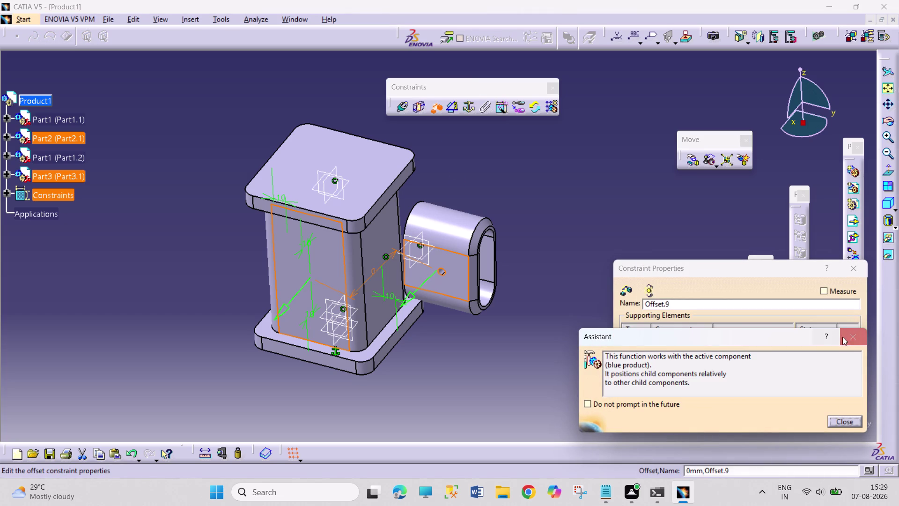
Offset the Part3 face 20 mm from the Part2 face, then update all.
click(850, 334)
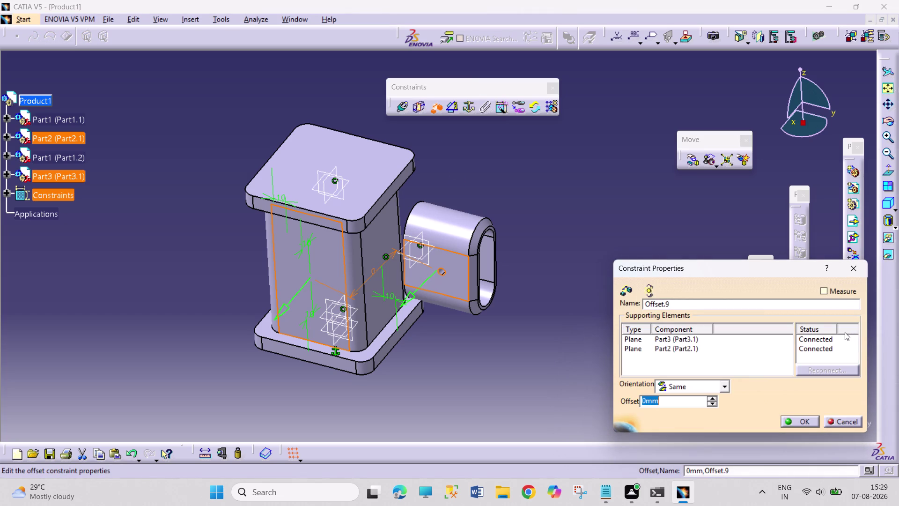
text(20)
key(Return)
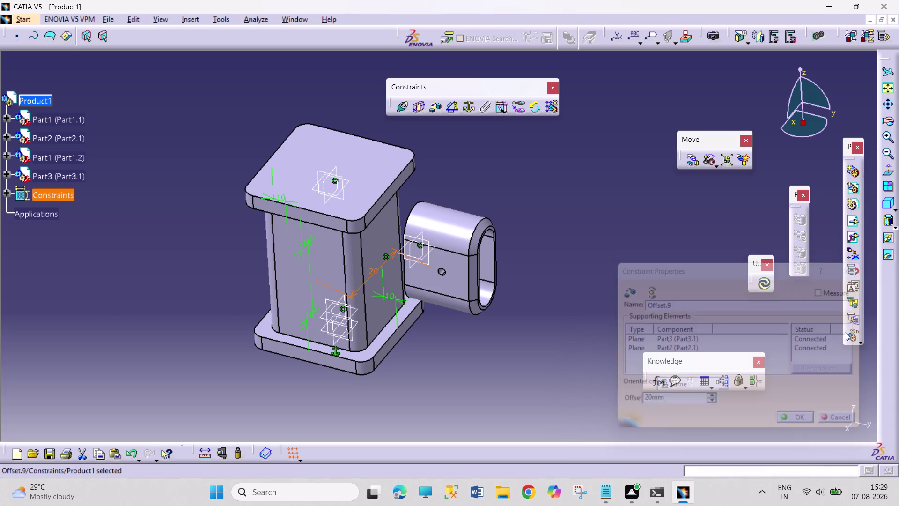
click(764, 287)
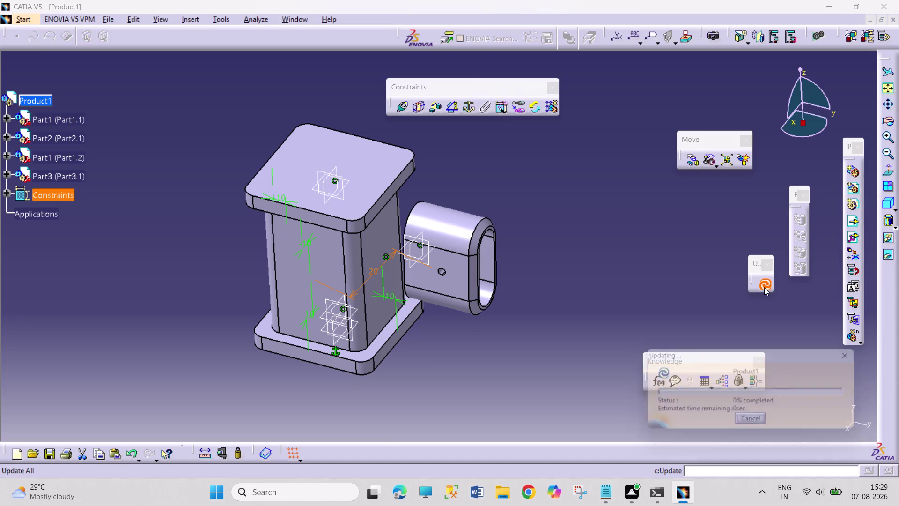
middle_drag(561, 396, 509, 396)
right_drag(551, 395, 509, 396)
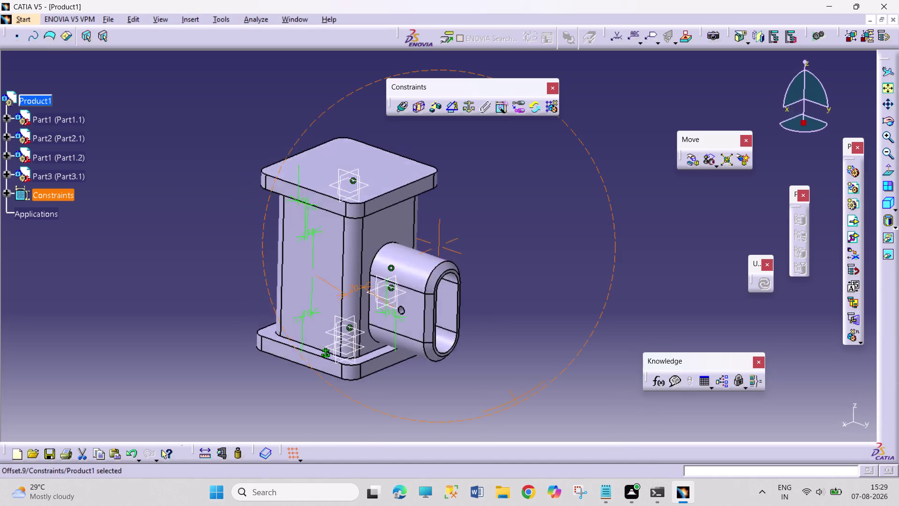
middle_drag(509, 397, 365, 282)
right_drag(509, 397, 324, 285)
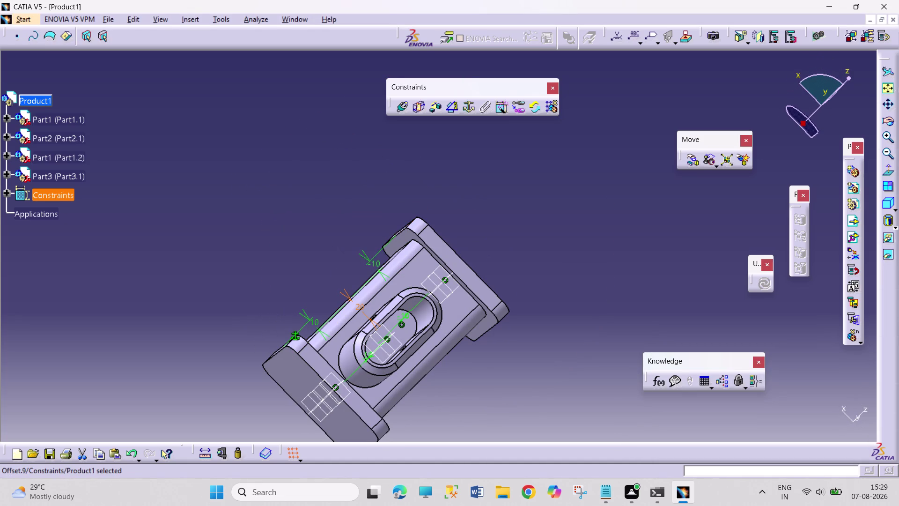
middle_drag(318, 275, 236, 297)
right_drag(315, 275, 235, 298)
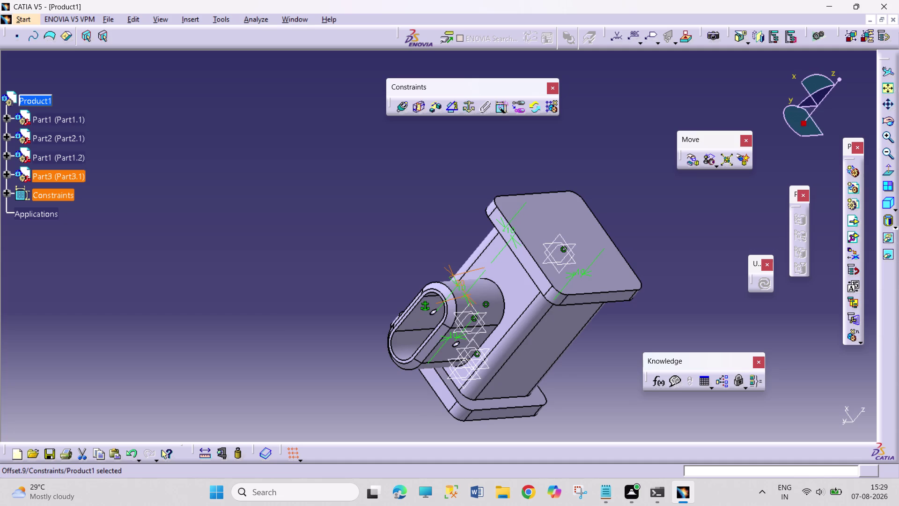
middle_drag(342, 364, 460, 373)
right_drag(346, 366, 460, 374)
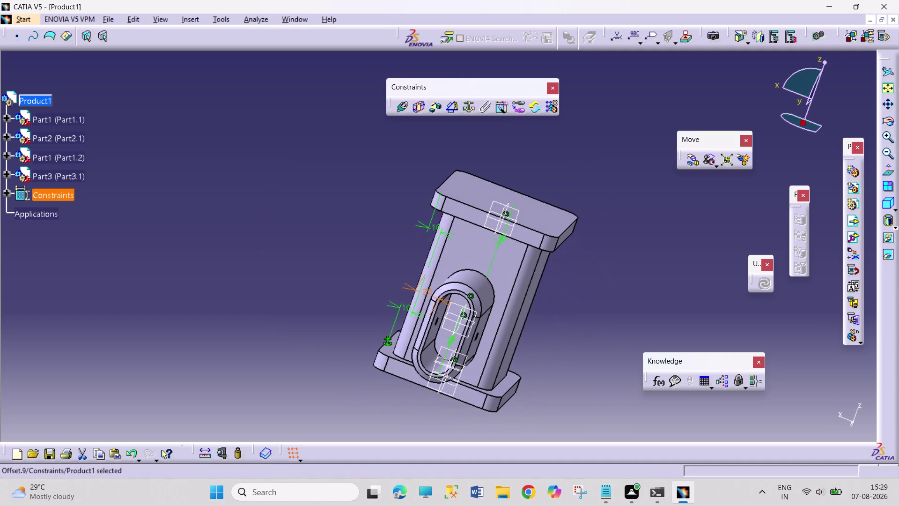
click(449, 320)
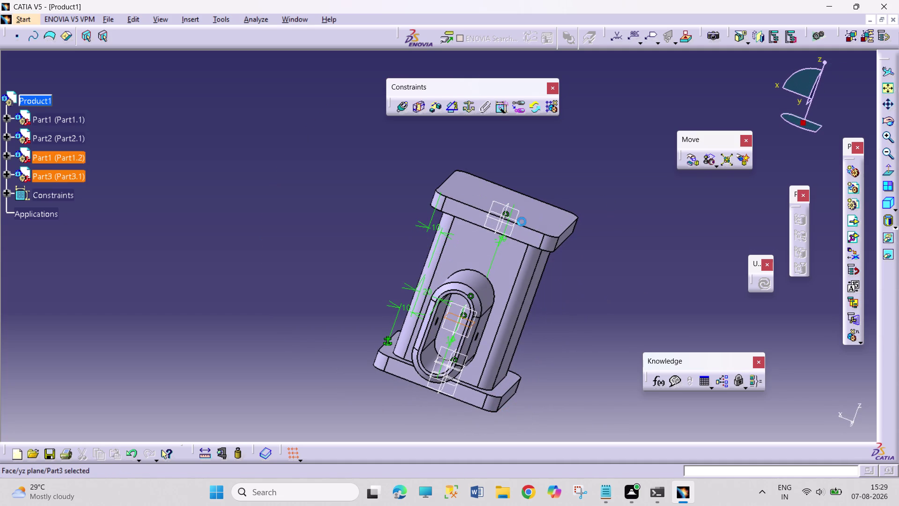
middle_drag(604, 313, 571, 298)
right_drag(599, 312, 571, 297)
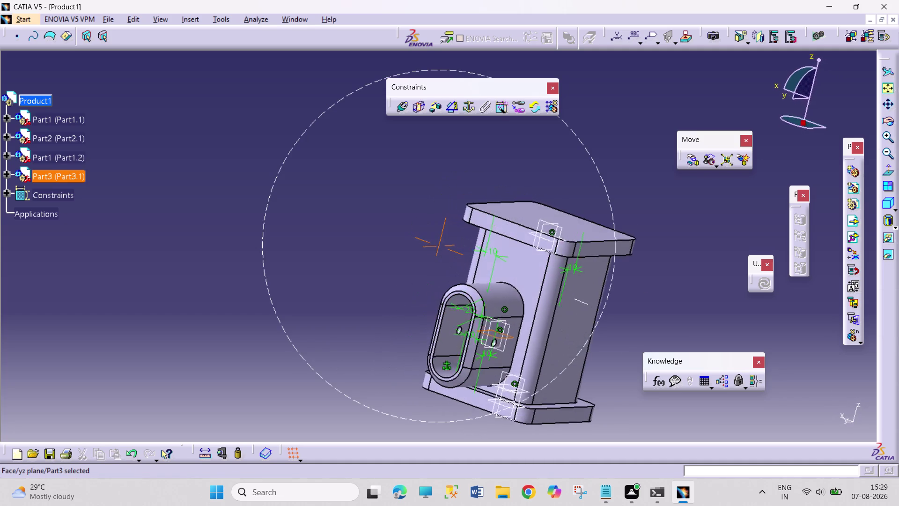
middle_drag(571, 298, 585, 306)
right_drag(571, 298, 584, 306)
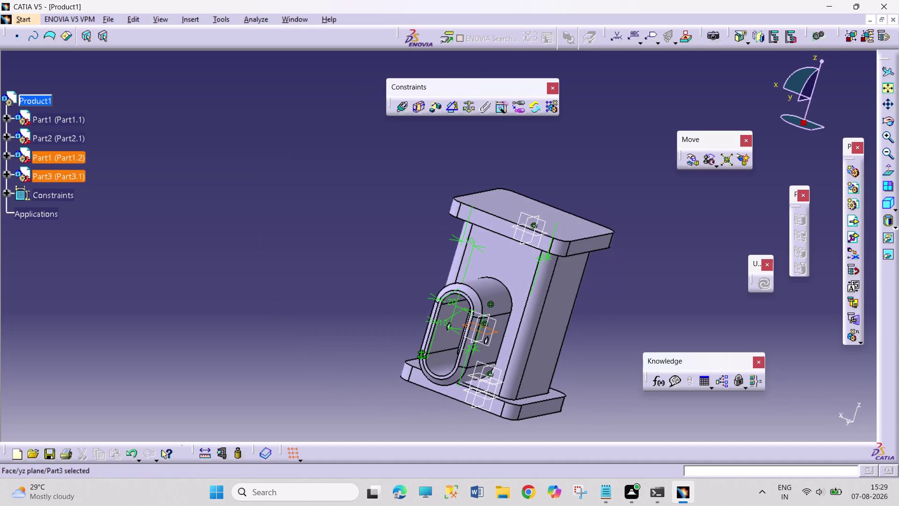
Constrain the Part1.2 and Part3 faces at a 180° angle.
click(537, 236)
click(494, 331)
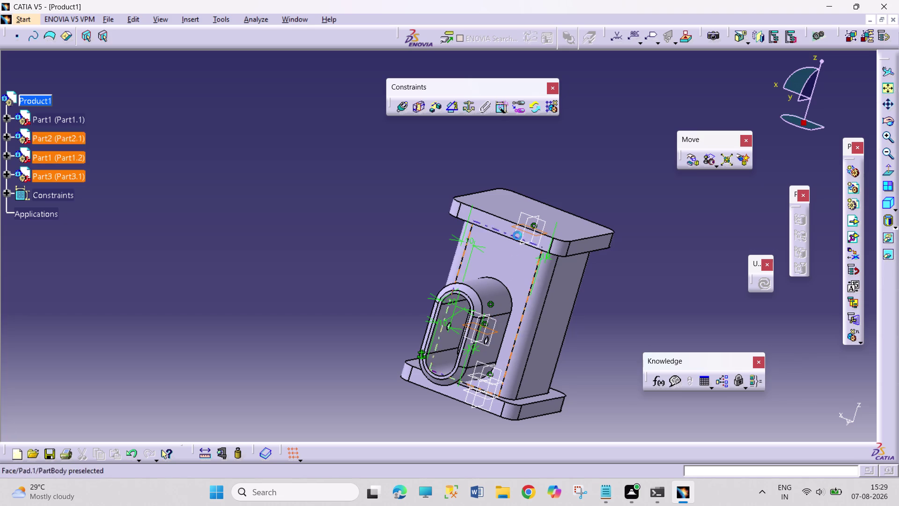
click(455, 109)
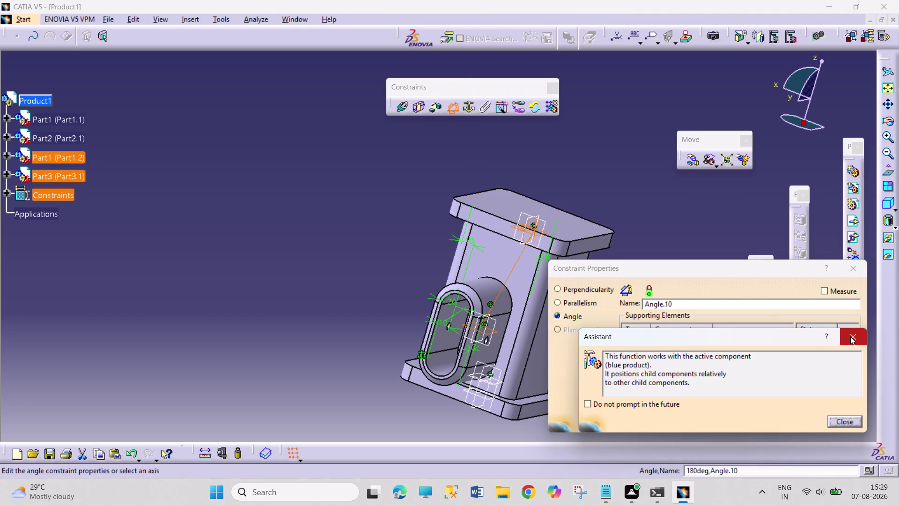
click(850, 336)
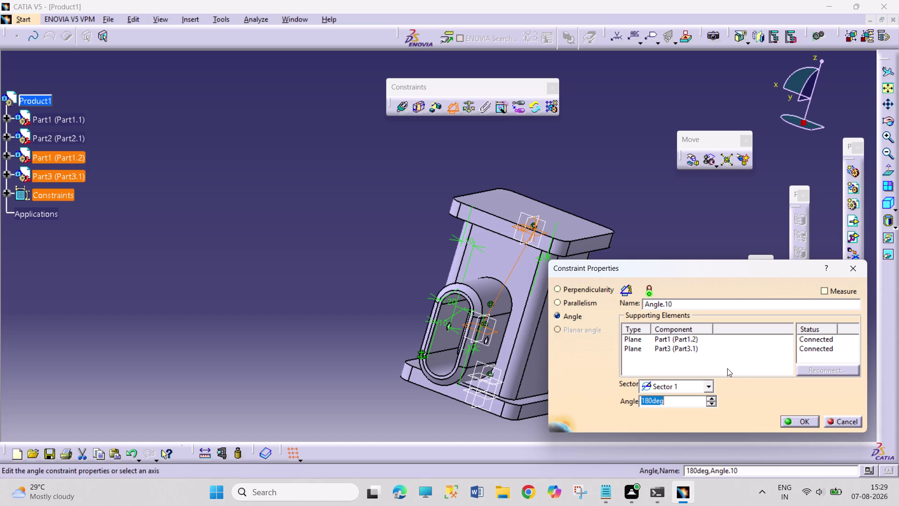
click(849, 417)
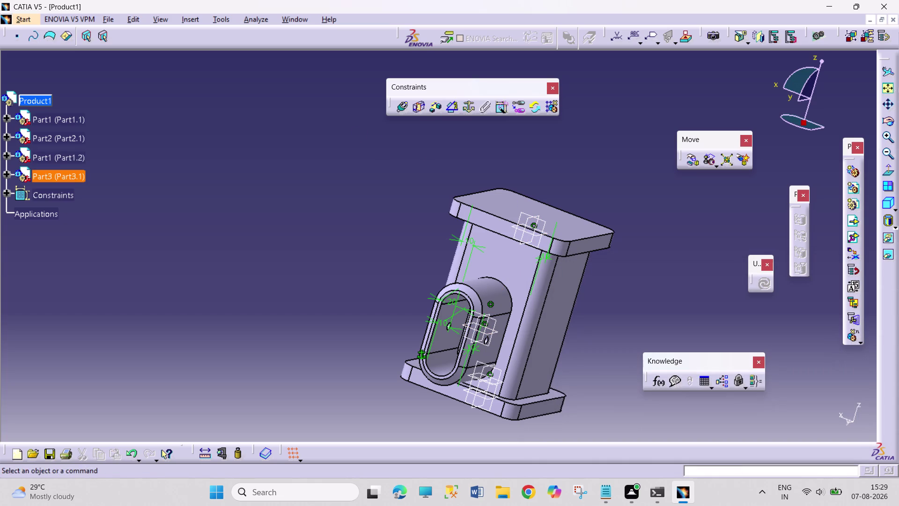
click(494, 333)
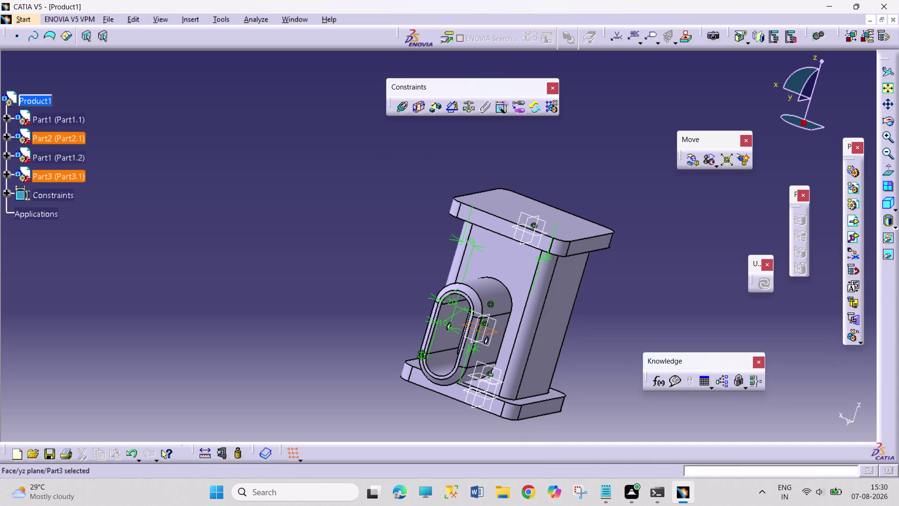
middle_drag(379, 279, 388, 268)
right_drag(379, 279, 417, 240)
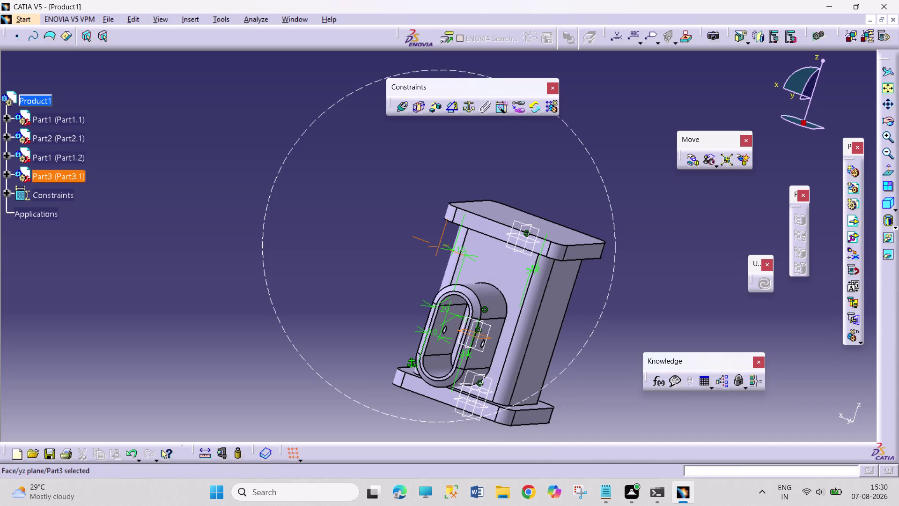
middle_drag(409, 252, 431, 195)
right_drag(411, 253, 398, 244)
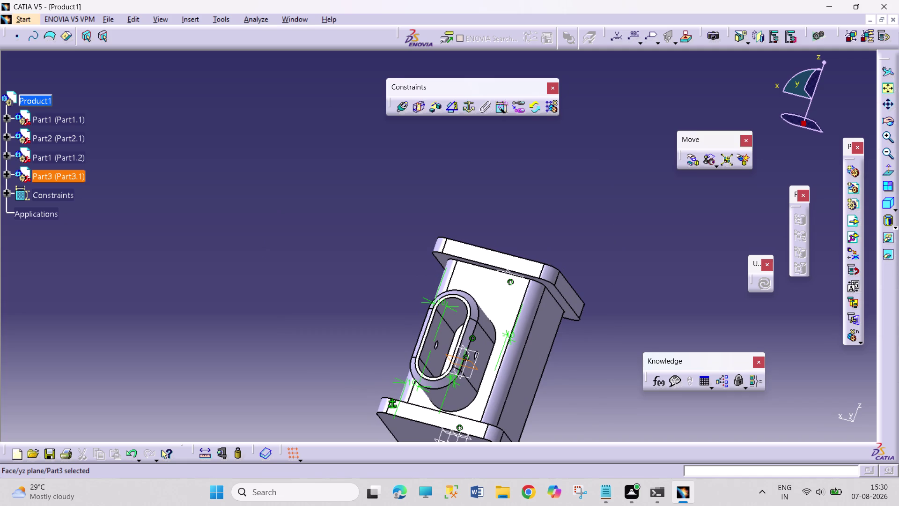
middle_click(389, 229)
middle_drag(389, 231, 431, 314)
right_drag(389, 236, 431, 314)
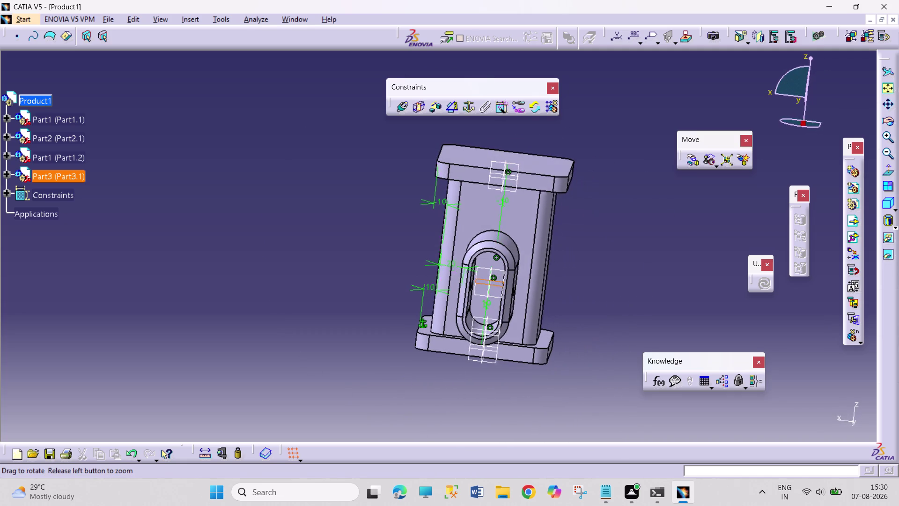
middle_drag(430, 314, 431, 314)
right_drag(431, 315, 433, 315)
double_click(604, 298)
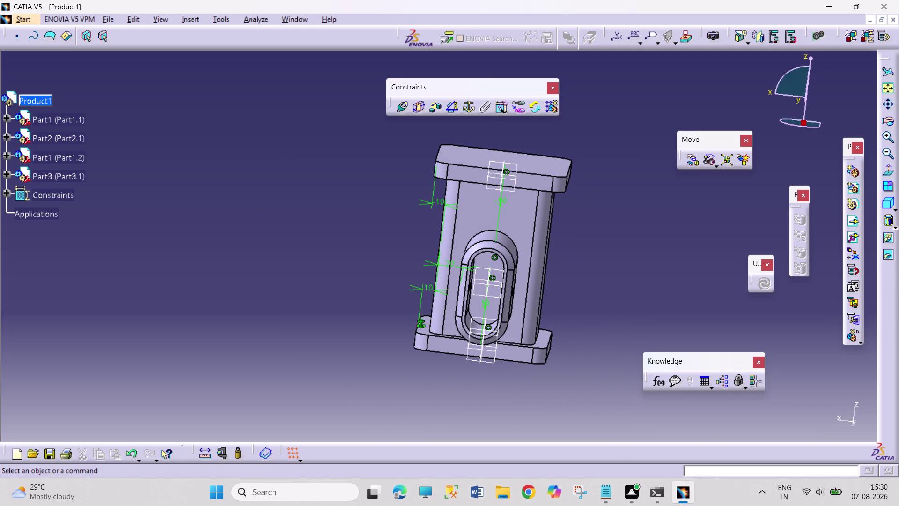
middle_drag(349, 267, 401, 221)
right_drag(349, 266, 402, 222)
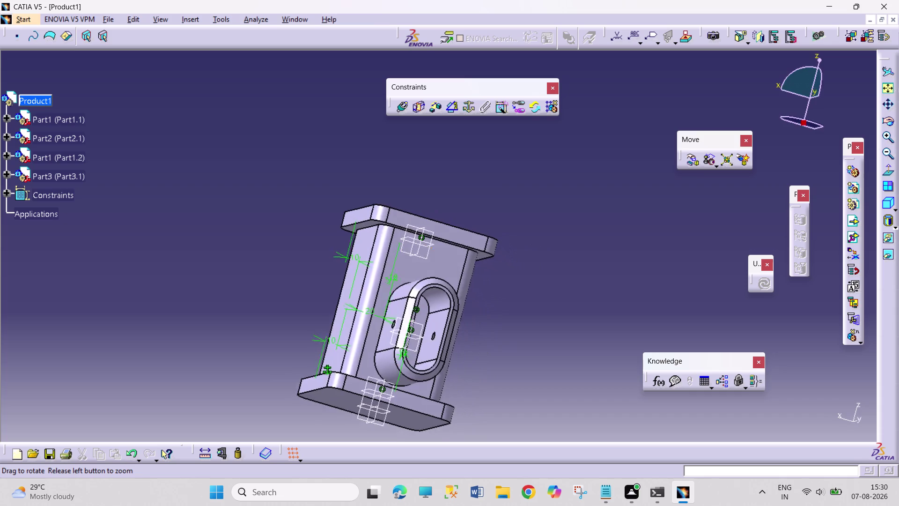
middle_drag(402, 222, 371, 278)
right_drag(401, 221, 371, 278)
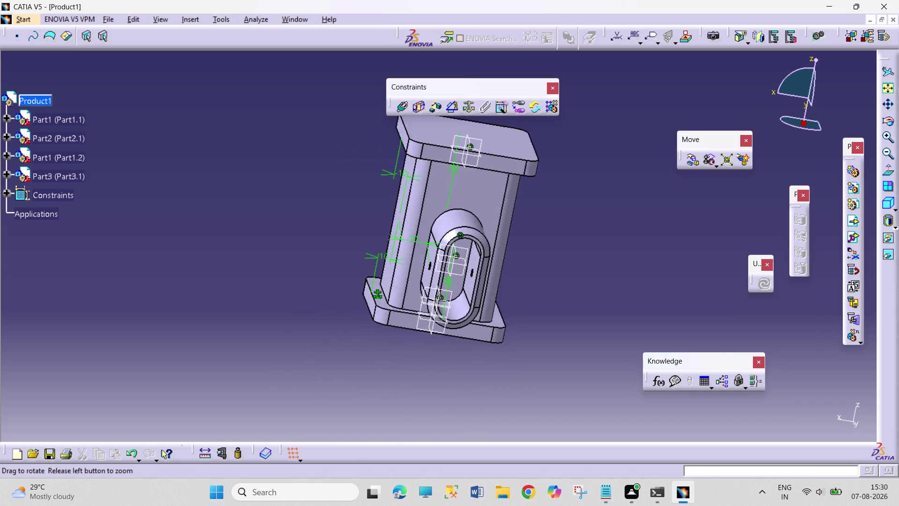
middle_drag(371, 279, 428, 244)
right_drag(371, 278, 428, 244)
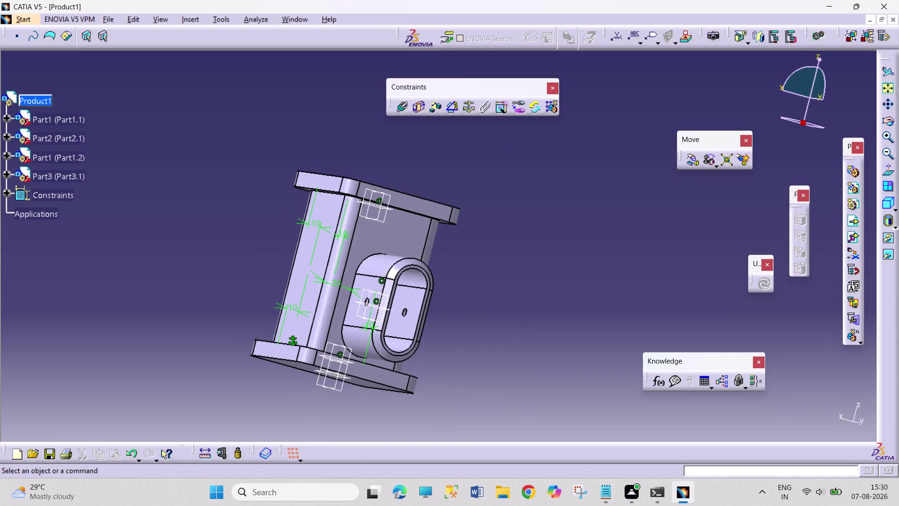
middle_drag(471, 270, 449, 298)
right_drag(471, 271, 450, 298)
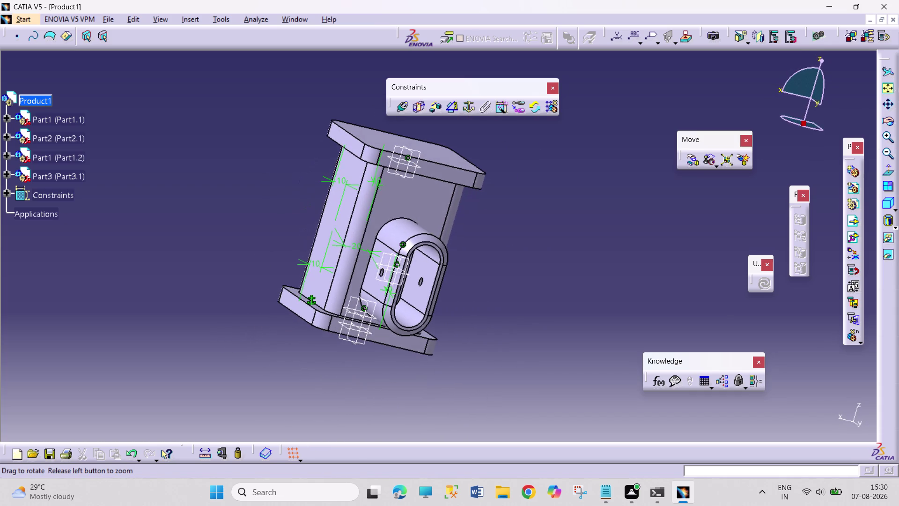
middle_drag(449, 298, 427, 288)
right_drag(449, 298, 426, 288)
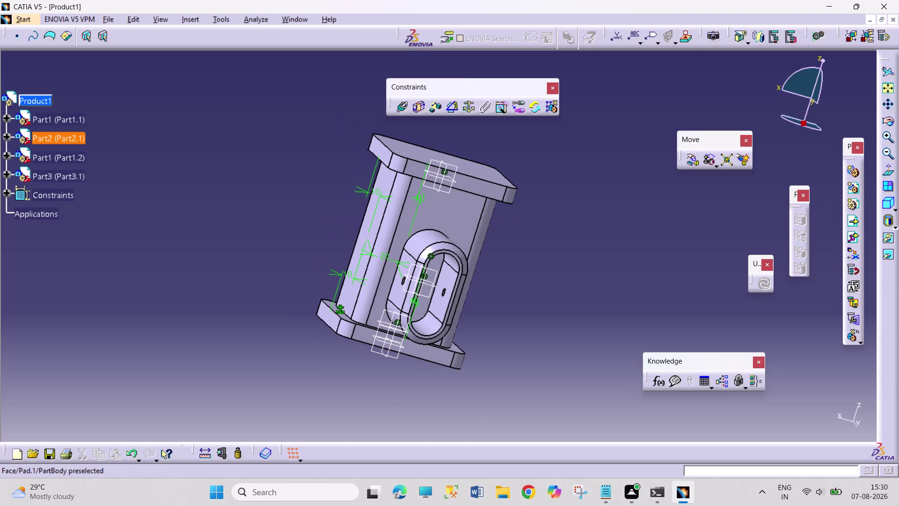
Select faces on Part3 and Part1.1 while orbiting to inspect the boss.
click(428, 285)
click(490, 374)
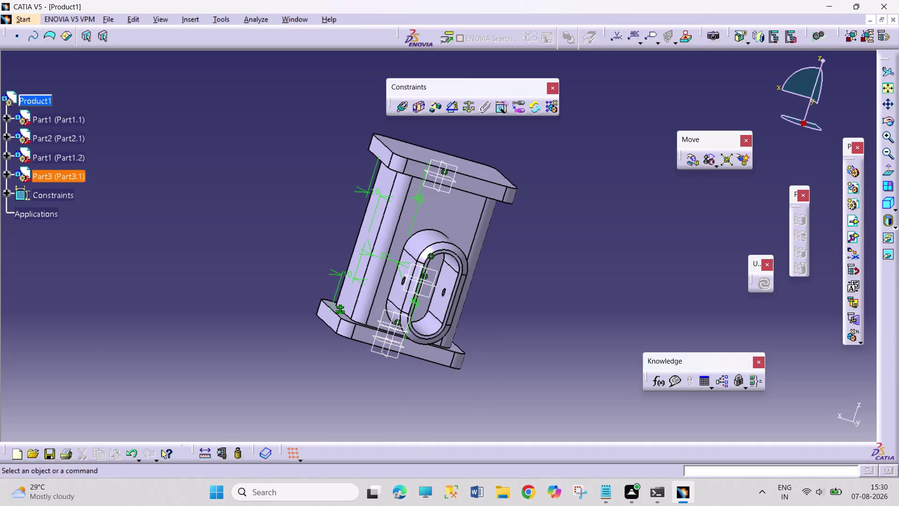
click(428, 285)
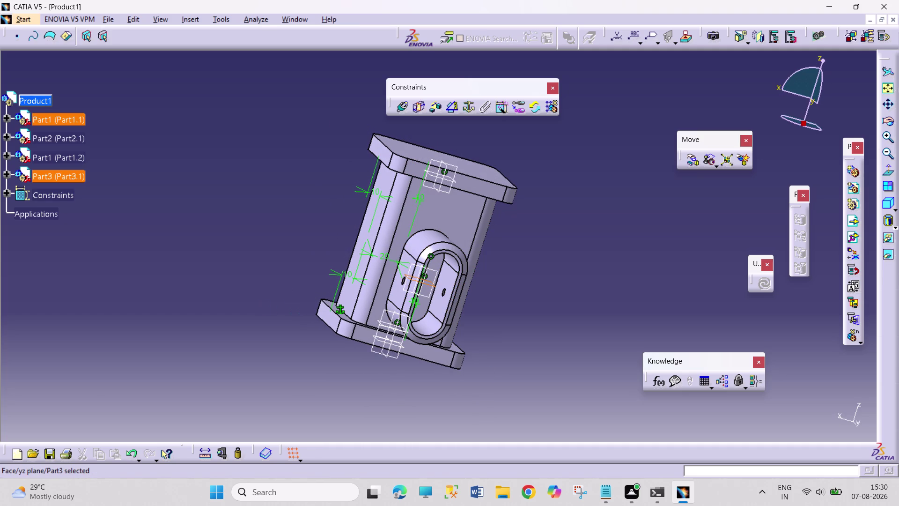
middle_drag(262, 304, 366, 392)
right_drag(262, 304, 367, 393)
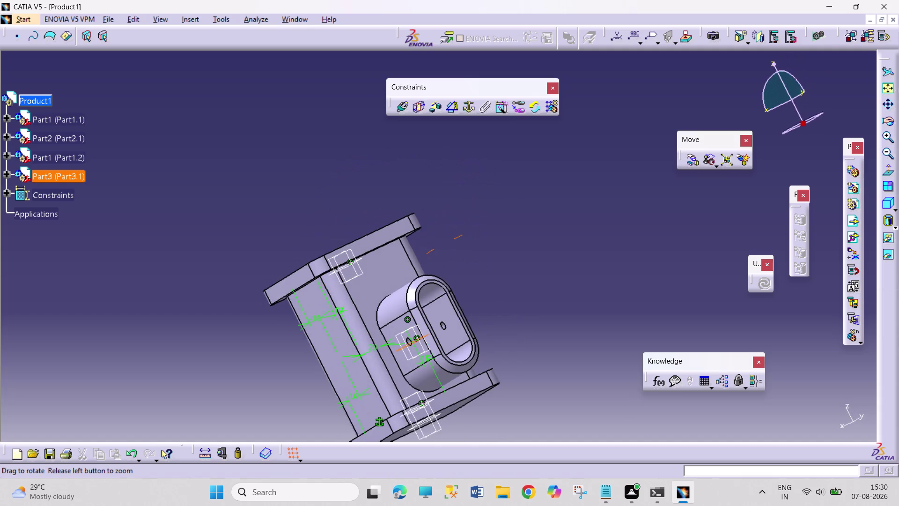
middle_drag(366, 393, 368, 393)
right_drag(366, 393, 372, 388)
middle_drag(318, 205, 420, 290)
right_drag(334, 232, 421, 289)
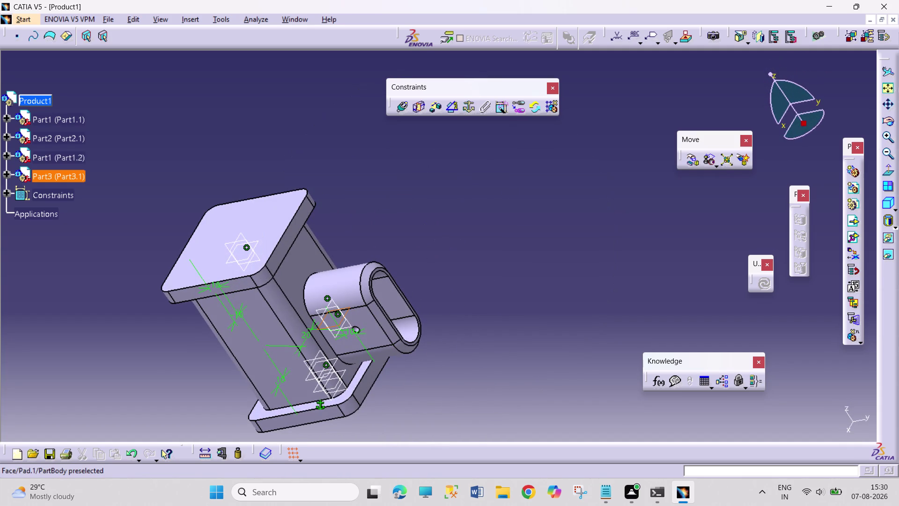
click(353, 383)
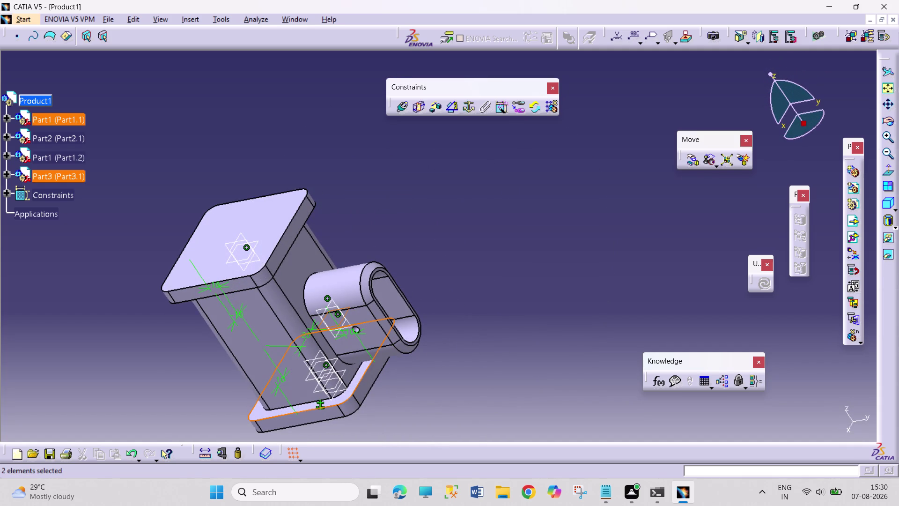
click(427, 388)
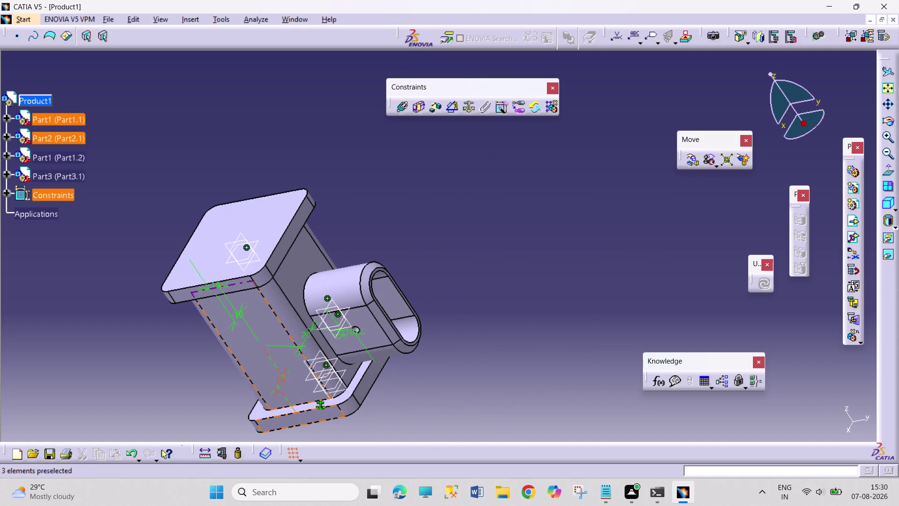
Pick the matching Part1 and Part3 faces for a new offset constraint.
middle_drag(168, 329, 312, 298)
right_drag(169, 330, 312, 297)
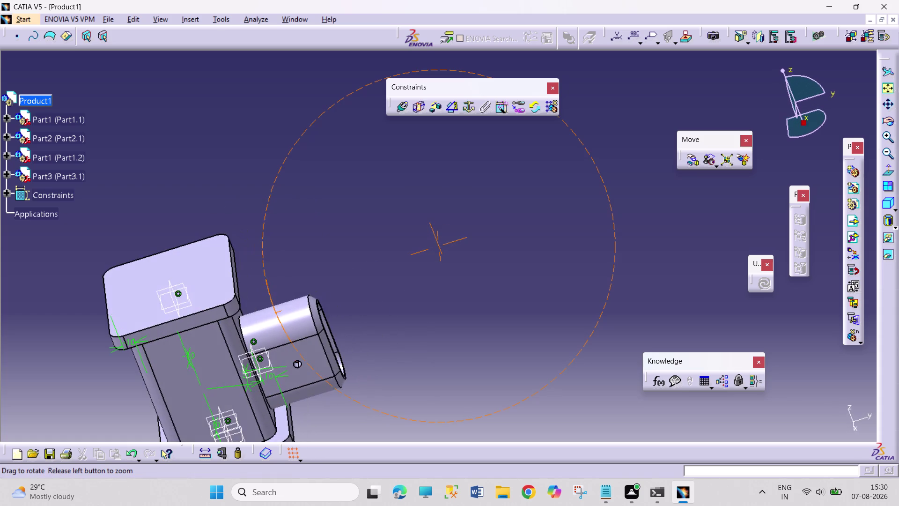
middle_drag(312, 298, 233, 300)
right_drag(312, 297, 234, 299)
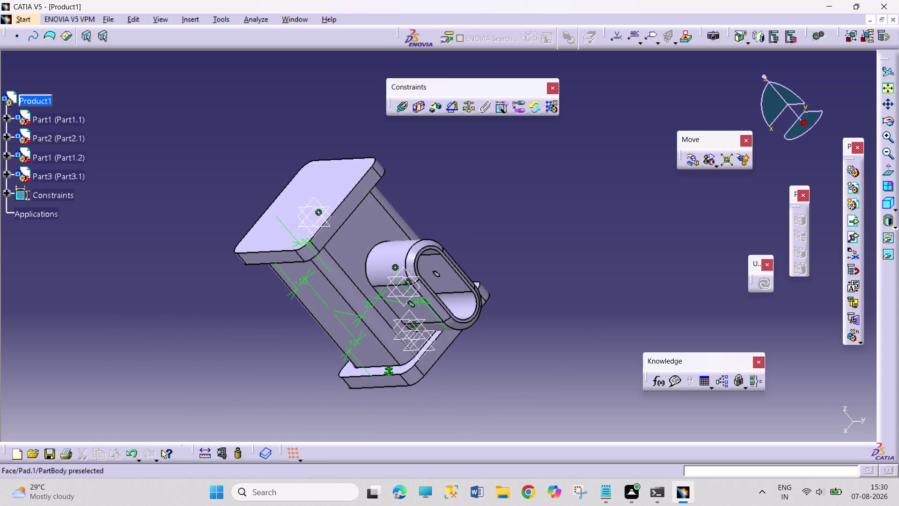
click(374, 371)
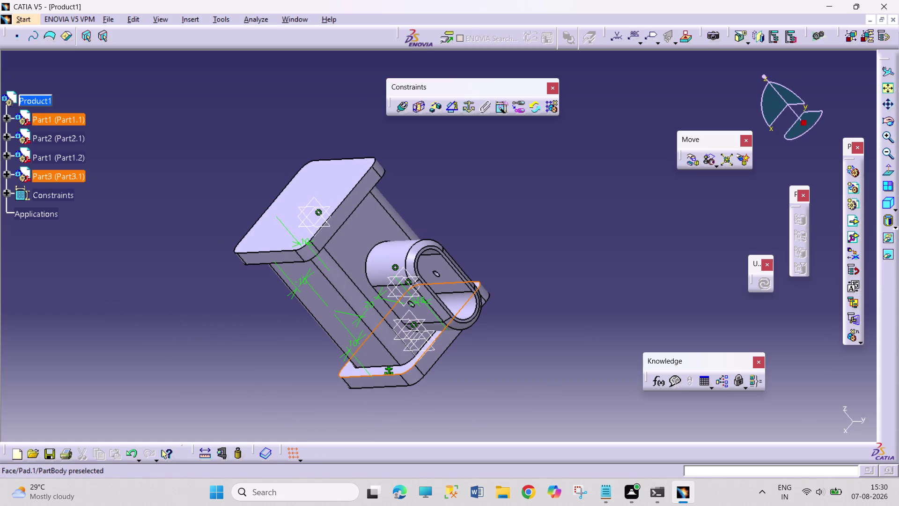
click(416, 278)
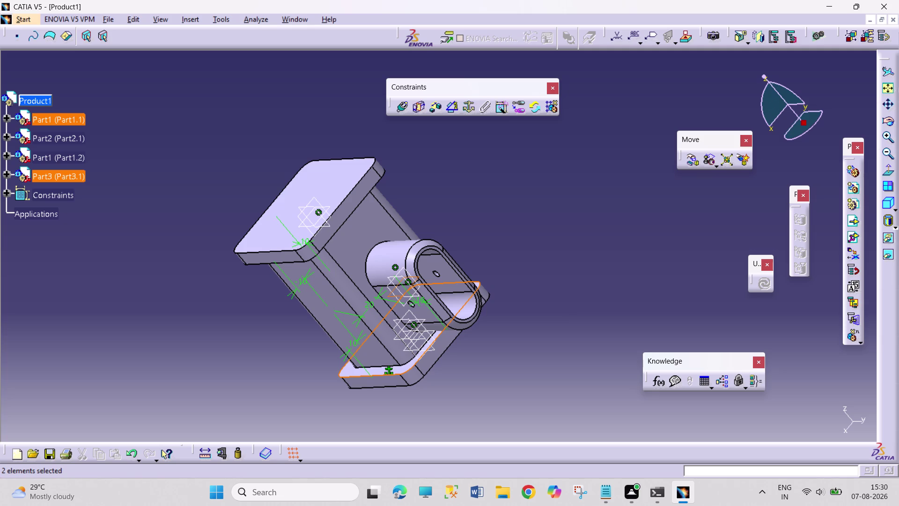
click(435, 106)
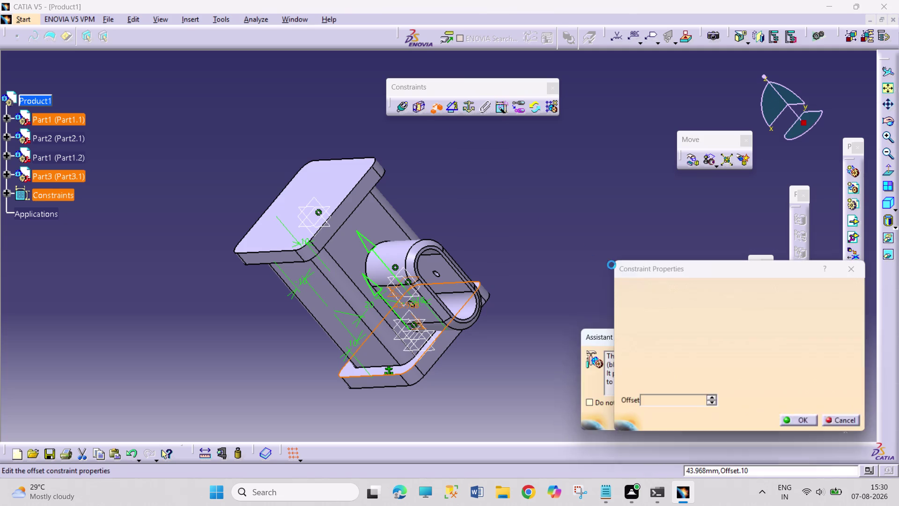
Enter a 60 mm offset for the Part1.1–Part3.1 constraint and update the assembly.
click(837, 422)
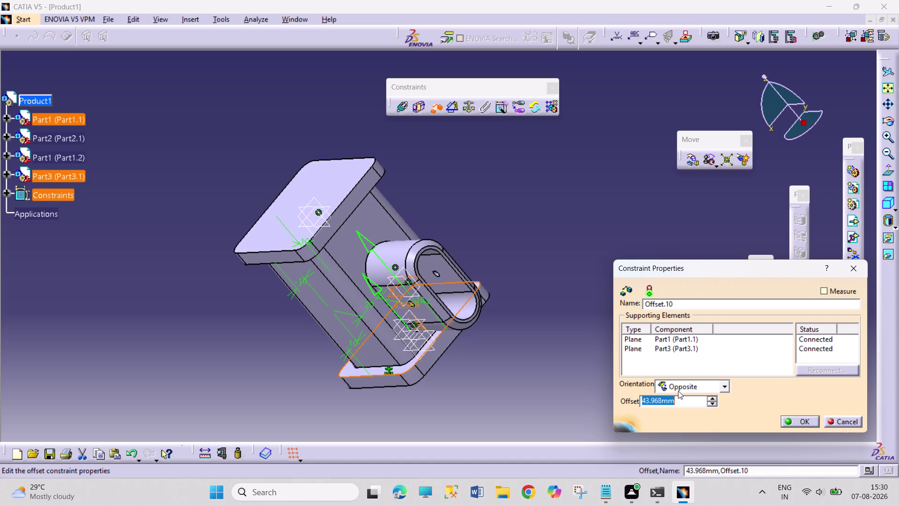
text(60)
key(Return)
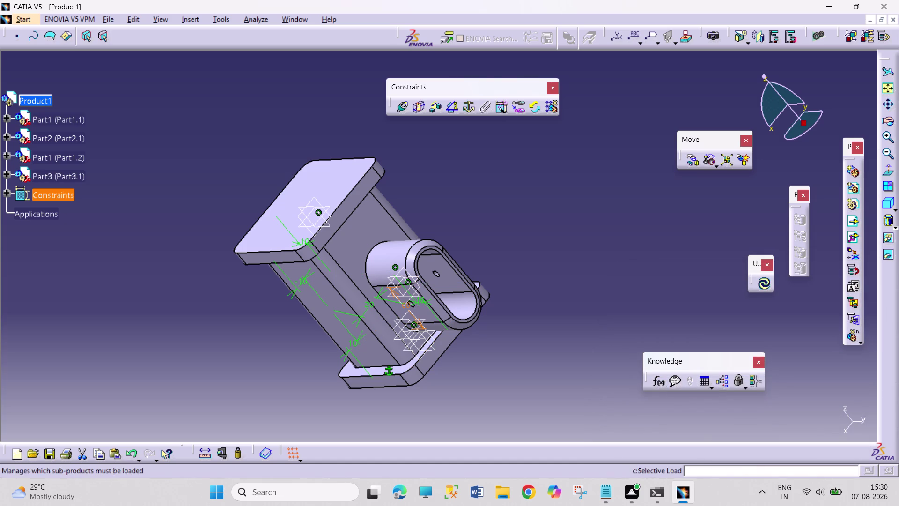
click(762, 287)
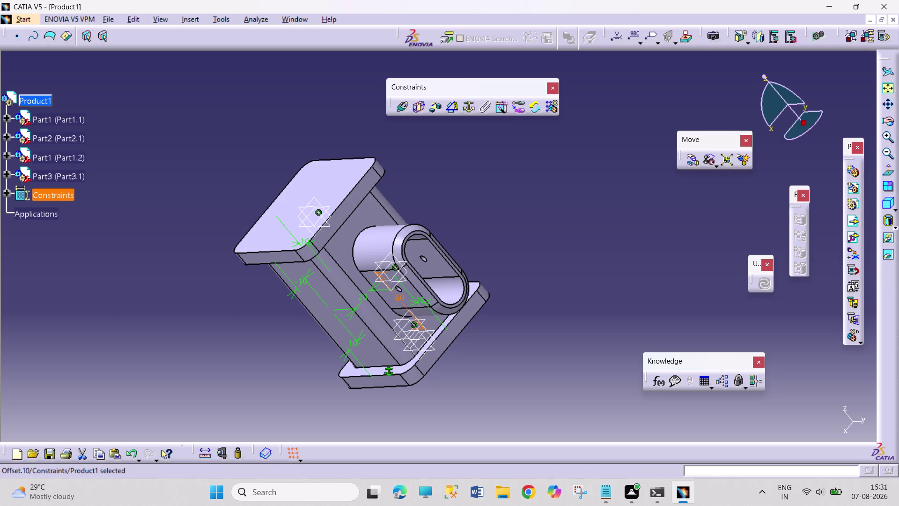
Orbit the updated assembly to view the repositioned boss from the side.
click(891, 120)
drag(214, 265, 354, 193)
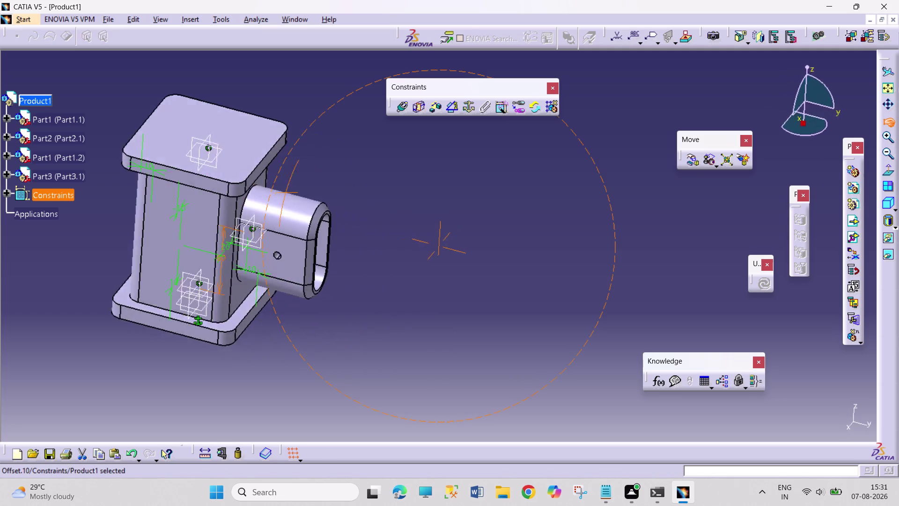
drag(354, 194, 313, 197)
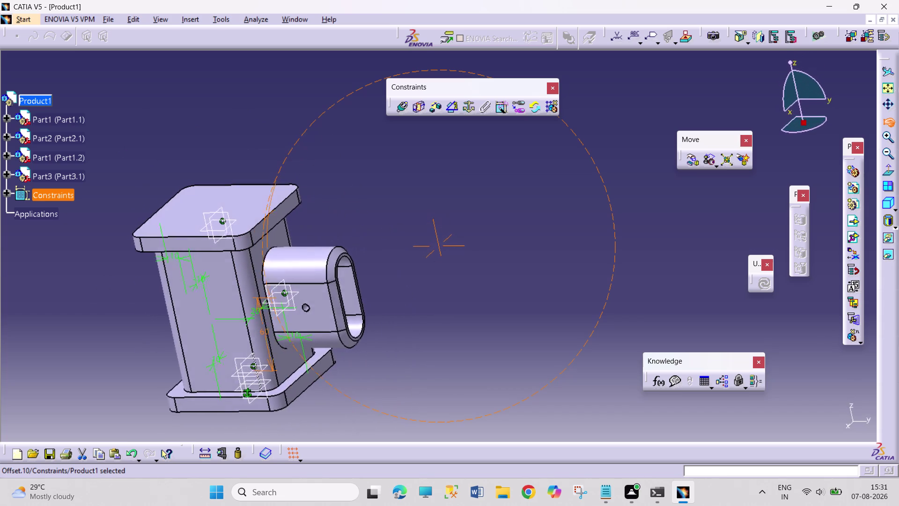
drag(313, 197, 313, 200)
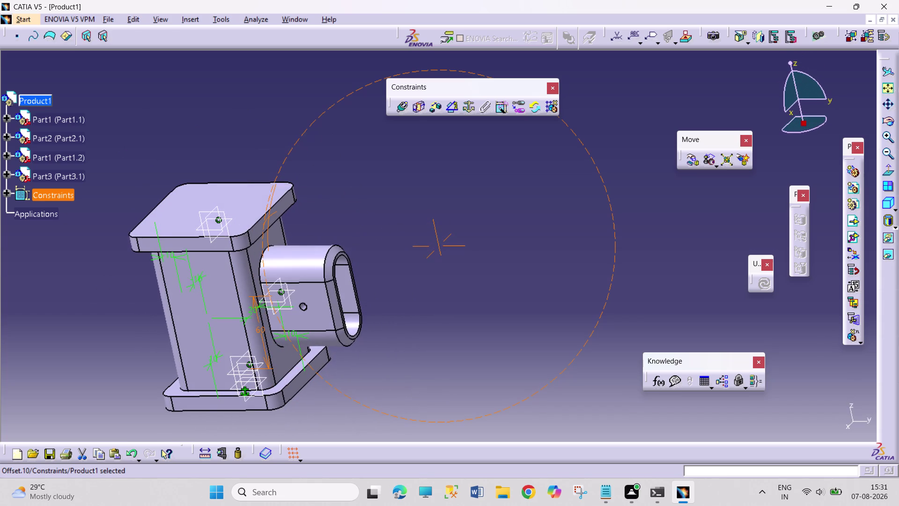
right_click(44, 103)
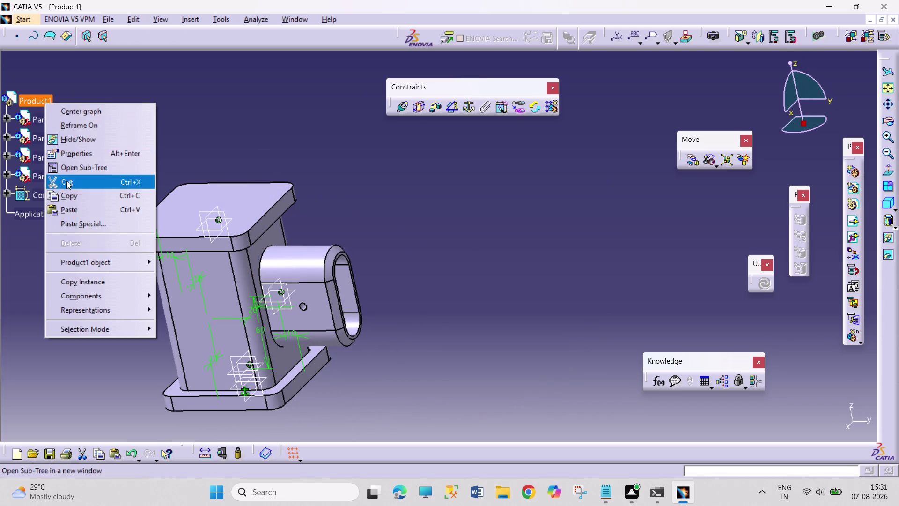
Insert the ASSEMBLY HAMMER 5 file into Product1 as existing component Part4.
click(112, 294)
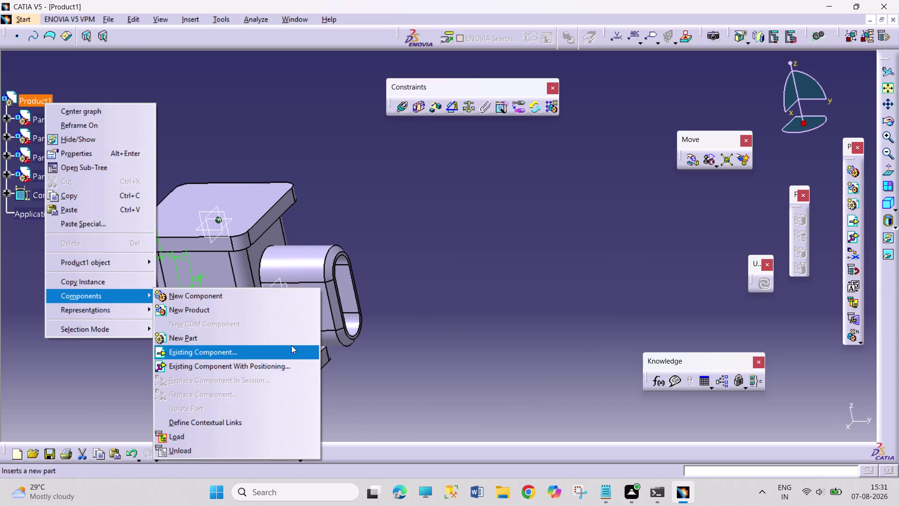
click(291, 345)
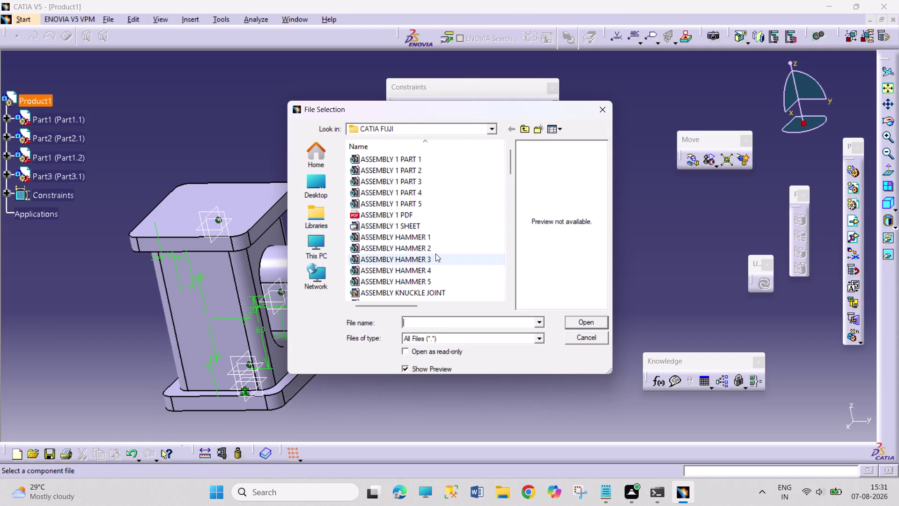
click(441, 268)
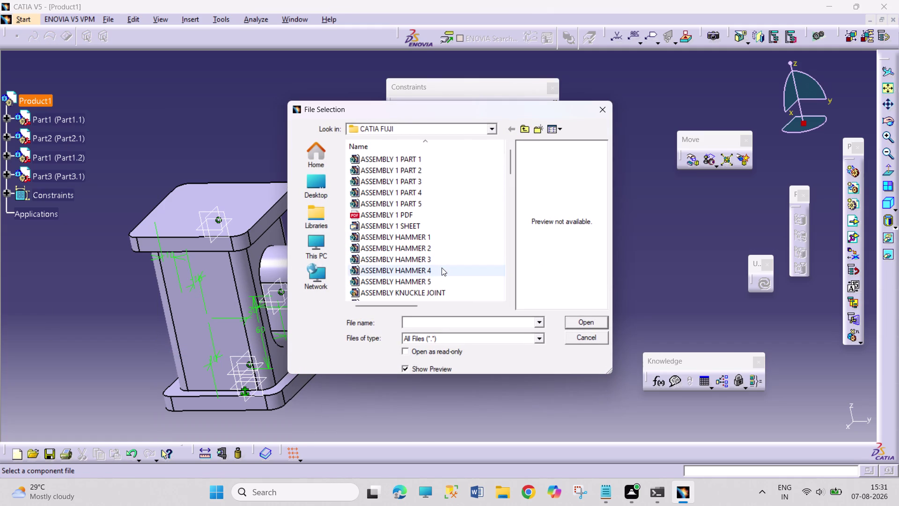
click(442, 277)
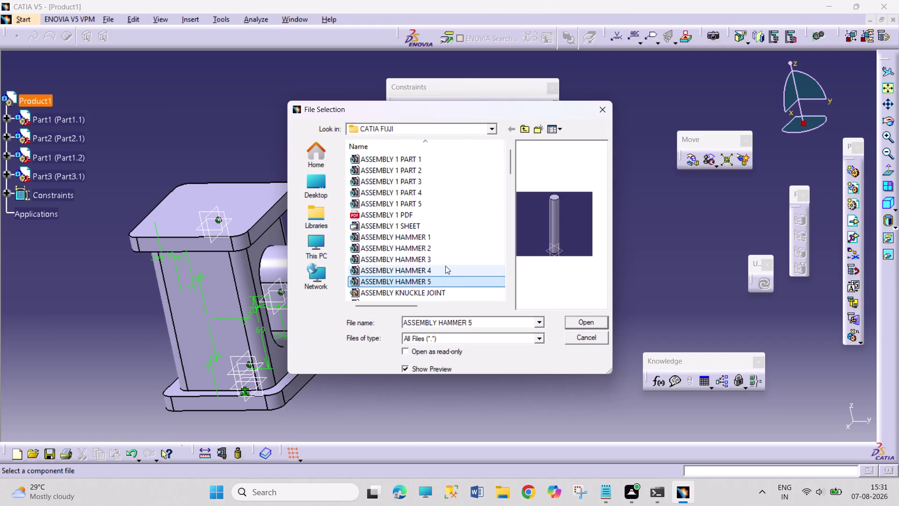
click(445, 266)
click(574, 319)
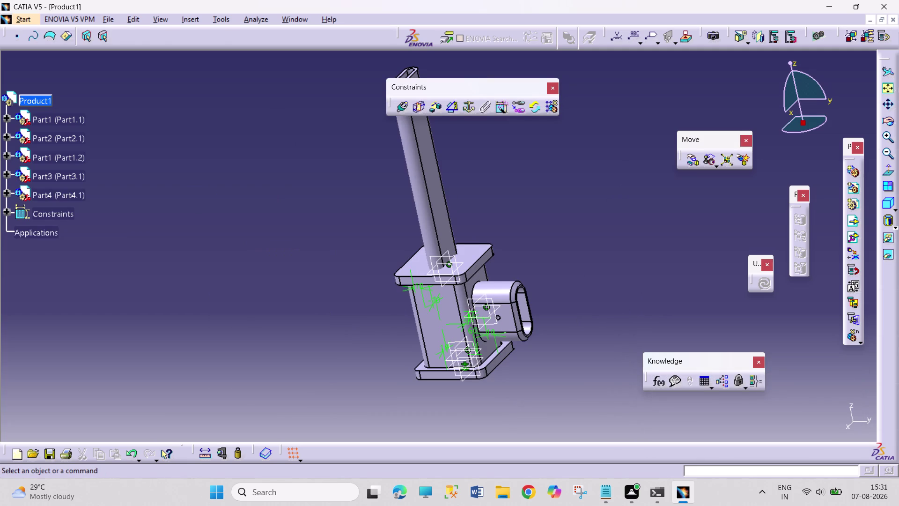
Drag the Part4 bar to the right, clear of the base body.
click(698, 162)
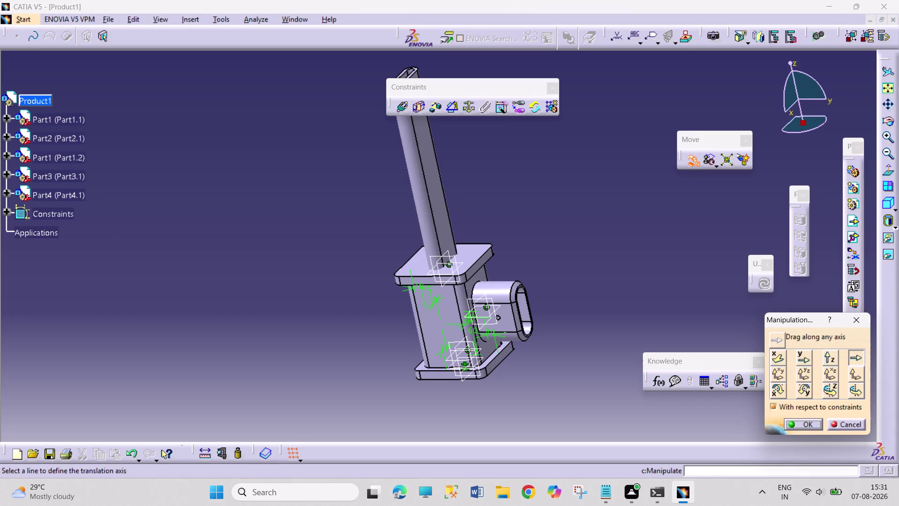
click(423, 277)
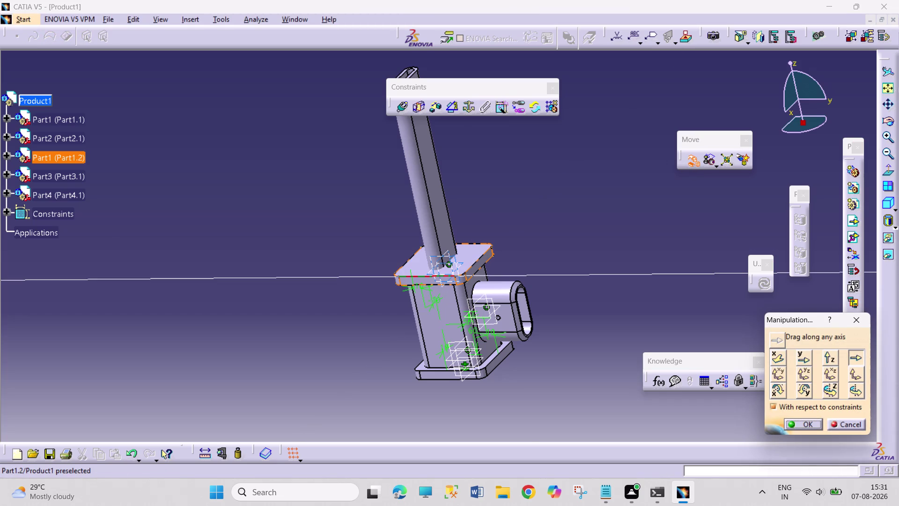
drag(422, 211, 567, 233)
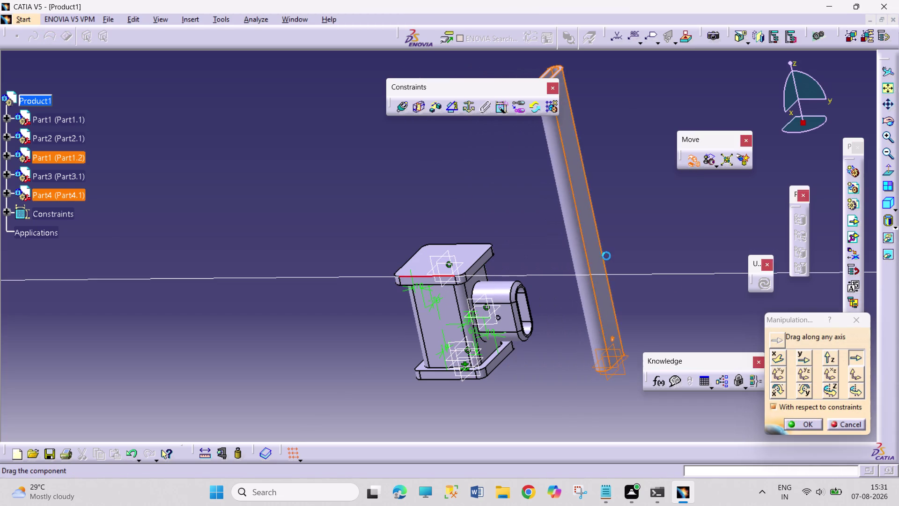
click(800, 420)
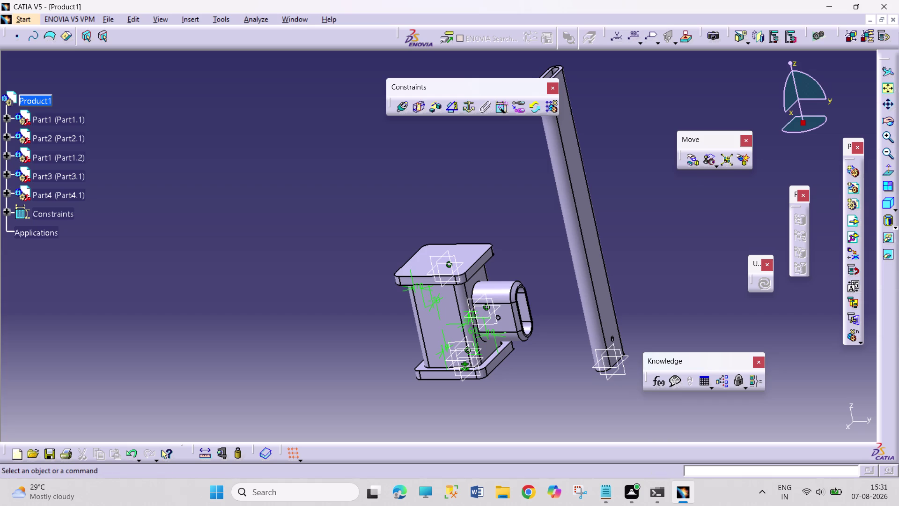
click(696, 160)
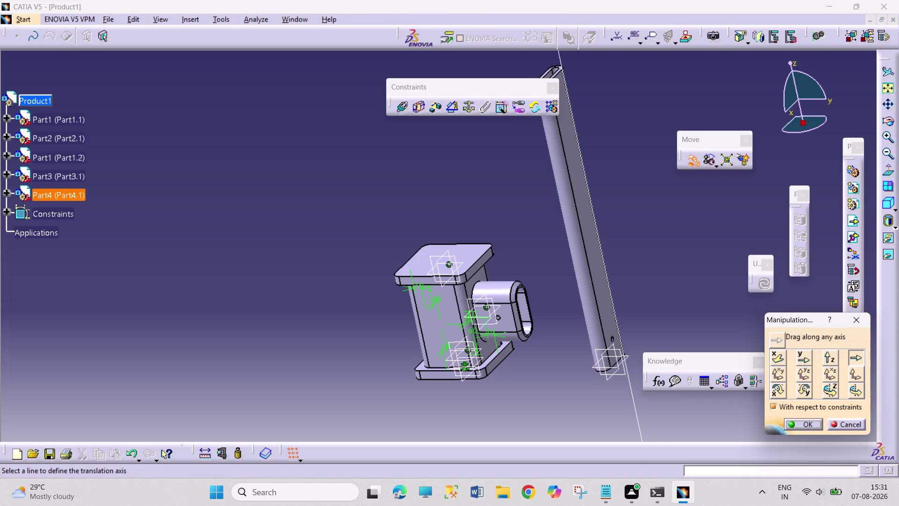
click(845, 424)
click(400, 114)
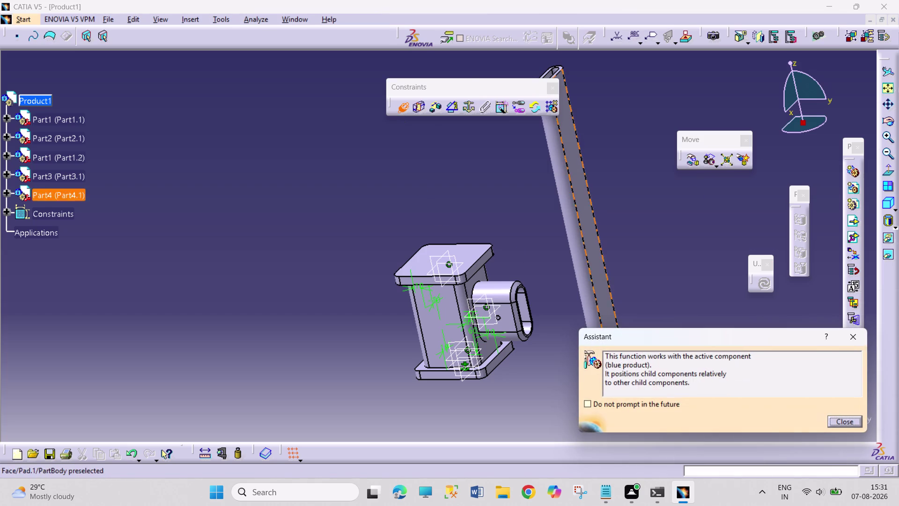
Coincide the bar's edge with the oval boss.
click(581, 271)
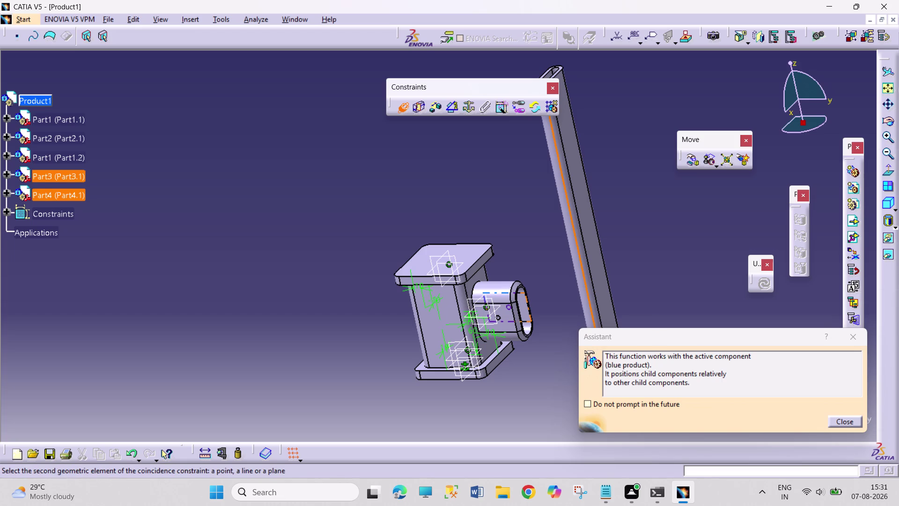
click(842, 416)
middle_drag(557, 364, 557, 342)
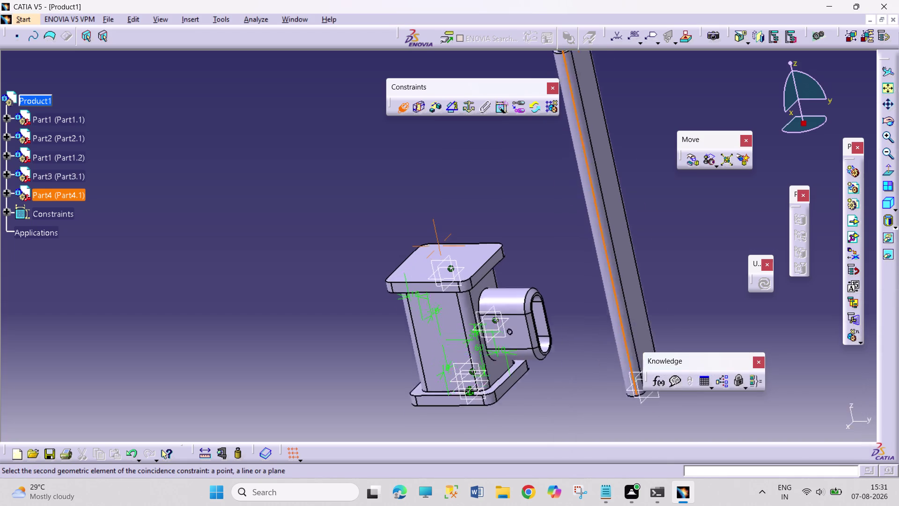
middle_drag(557, 342, 564, 305)
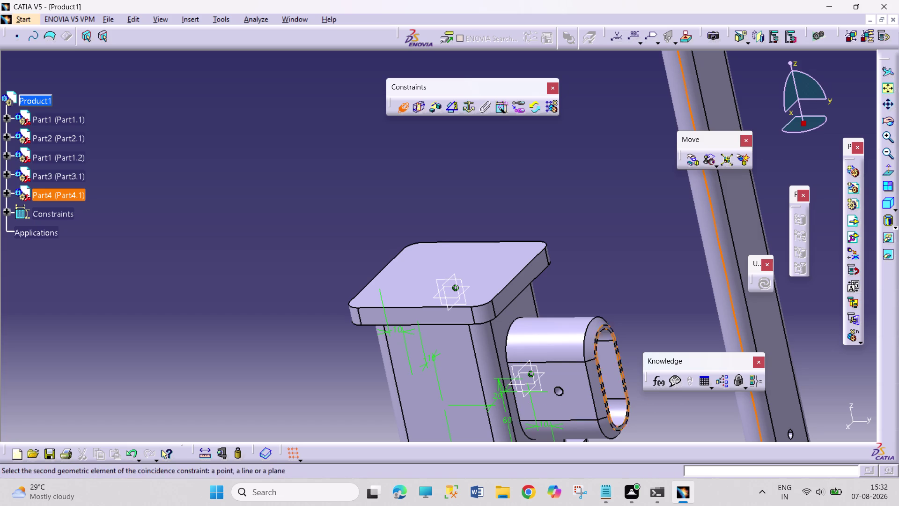
click(595, 427)
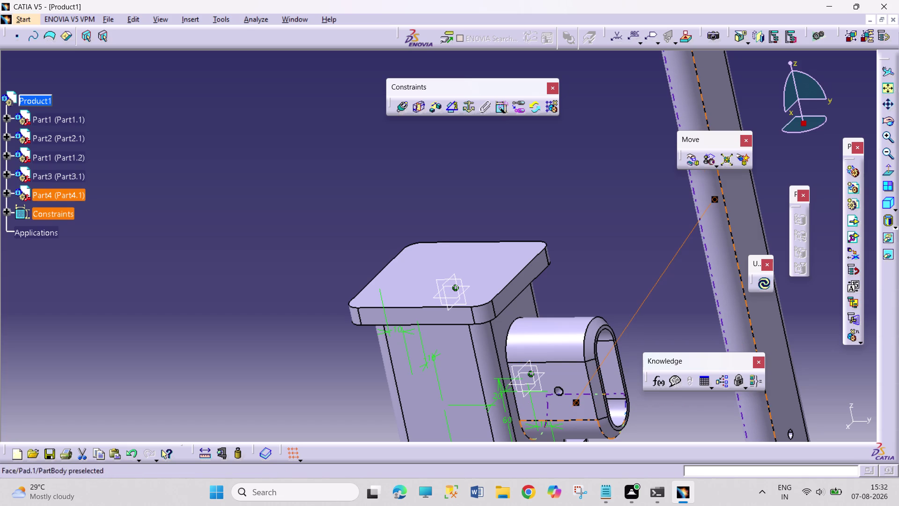
click(761, 286)
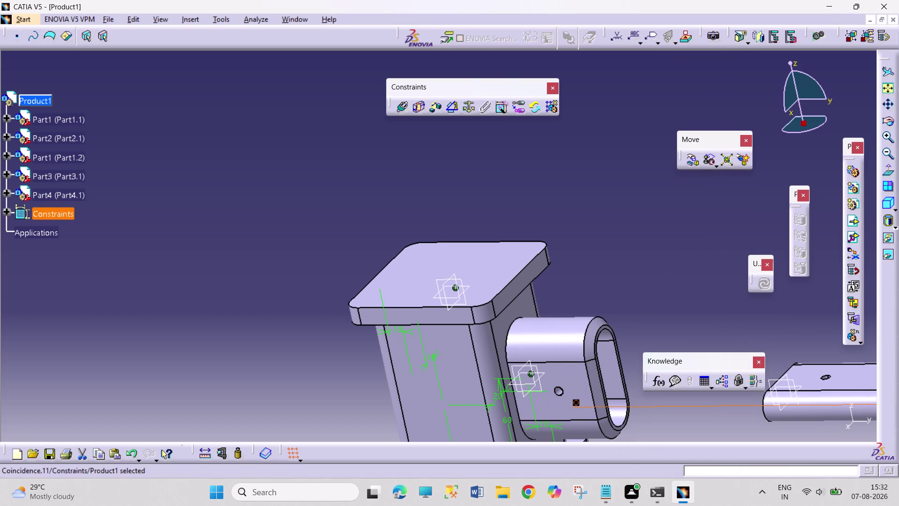
Undo the bar-to-boss coincidence and zoom out to the whole assembly.
middle_click(681, 293)
key(ctrl+z)
key(ctrl+z)
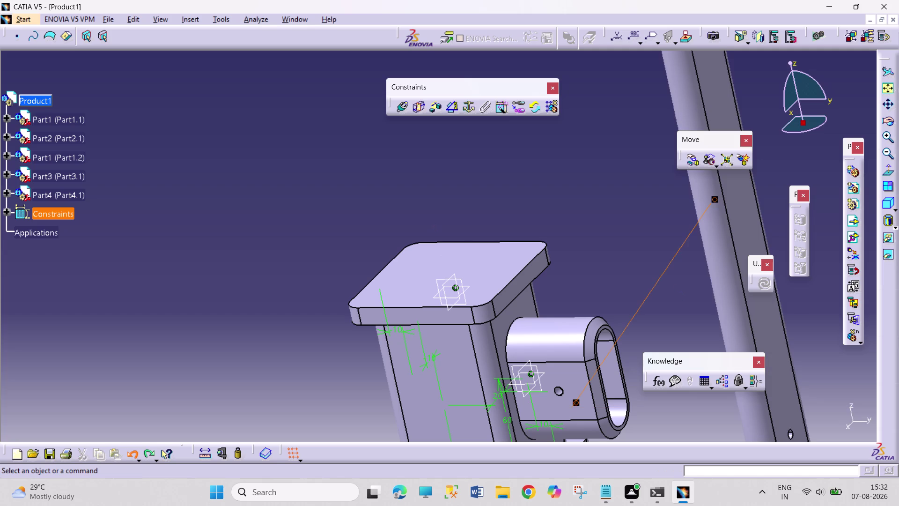
middle_drag(685, 267, 675, 325)
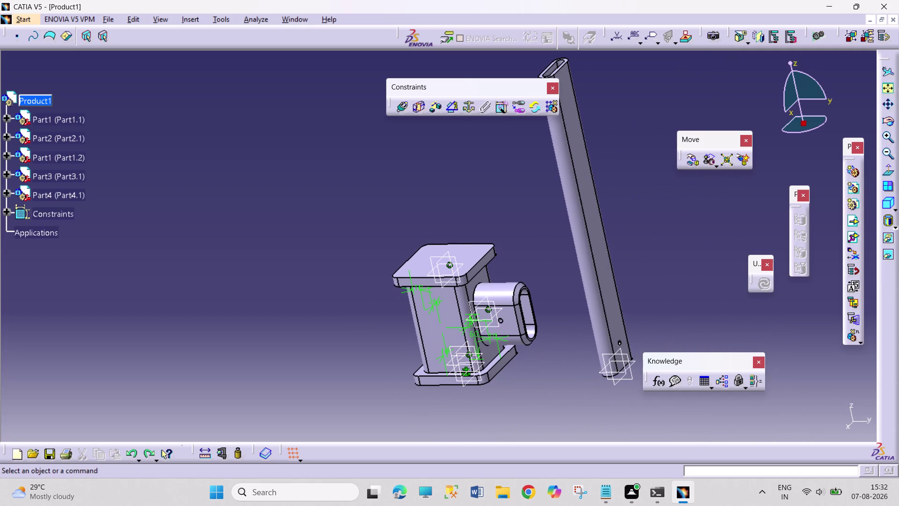
click(405, 108)
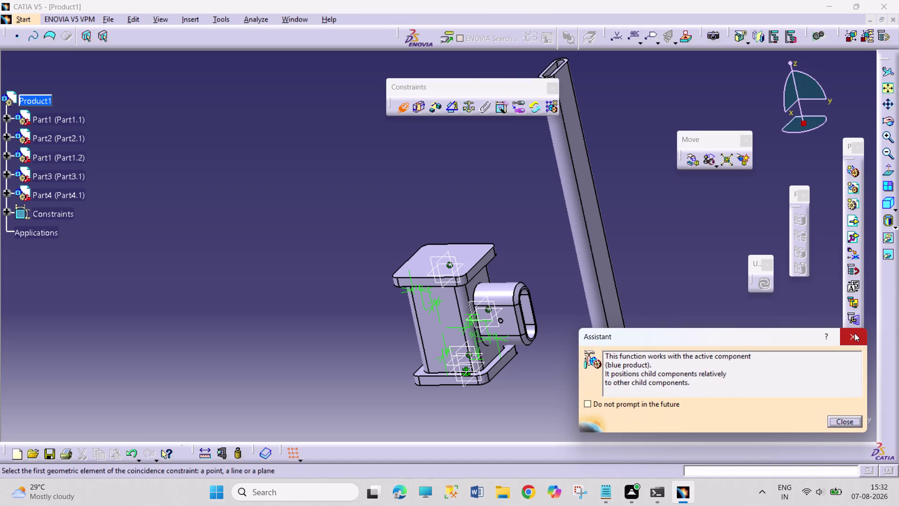
Rotate Part4 about the Y, X and Z axes to point toward the boss.
click(855, 334)
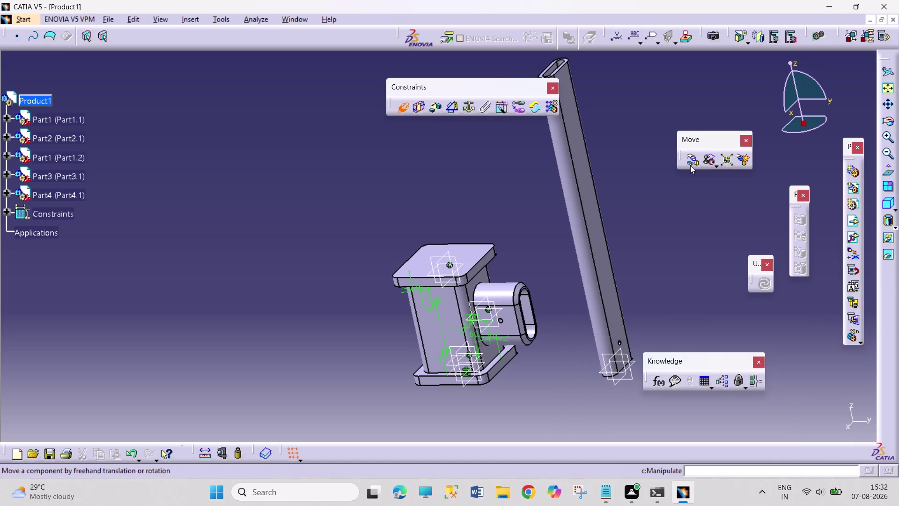
click(690, 166)
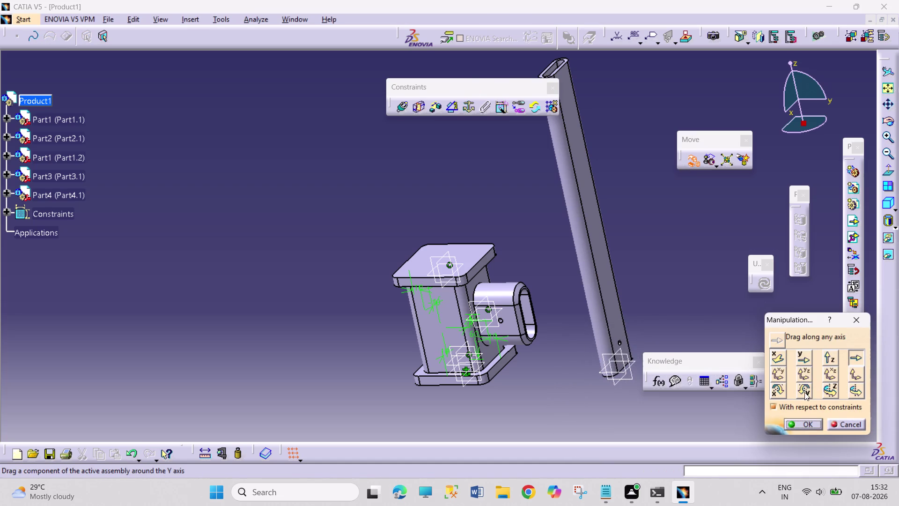
click(807, 390)
drag(572, 186, 591, 190)
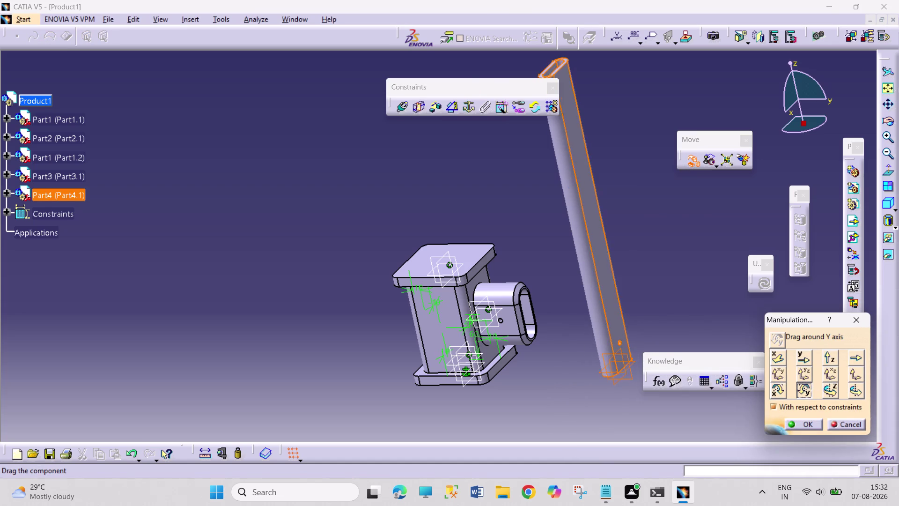
drag(592, 190, 706, 350)
click(780, 388)
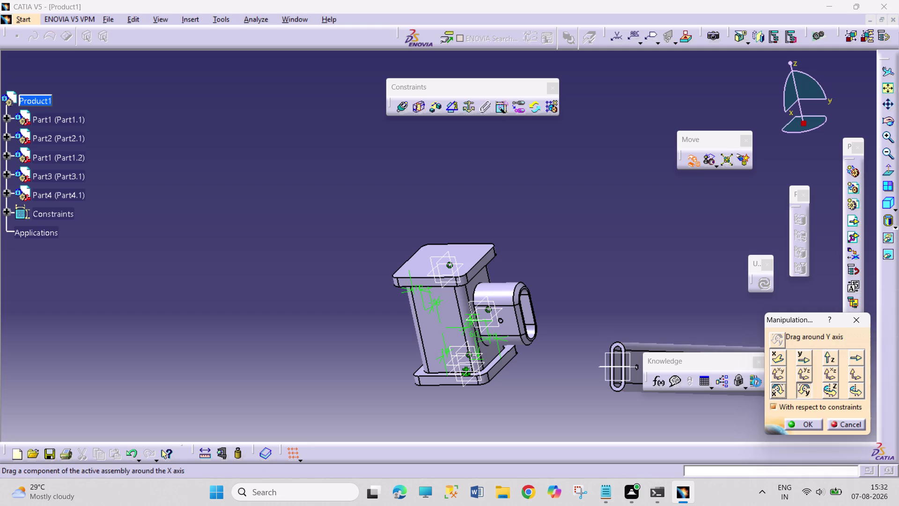
drag(625, 369, 616, 300)
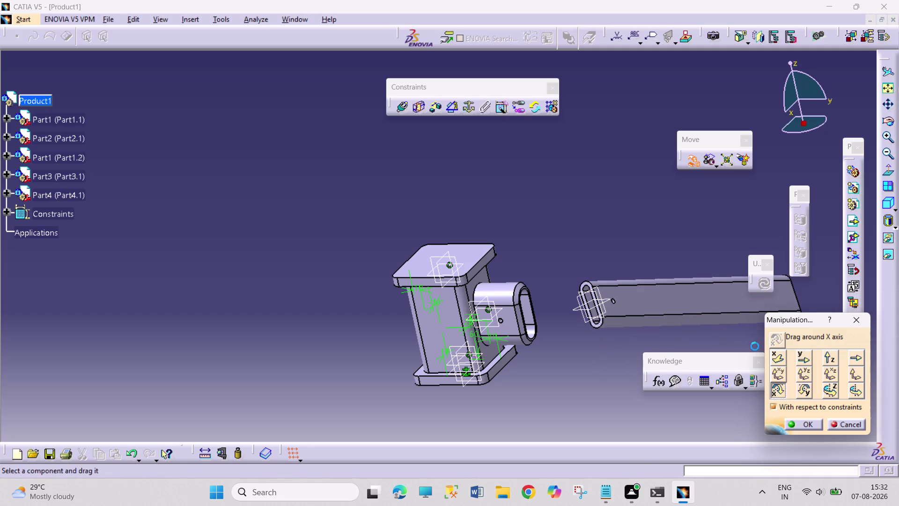
click(828, 389)
drag(716, 291, 714, 311)
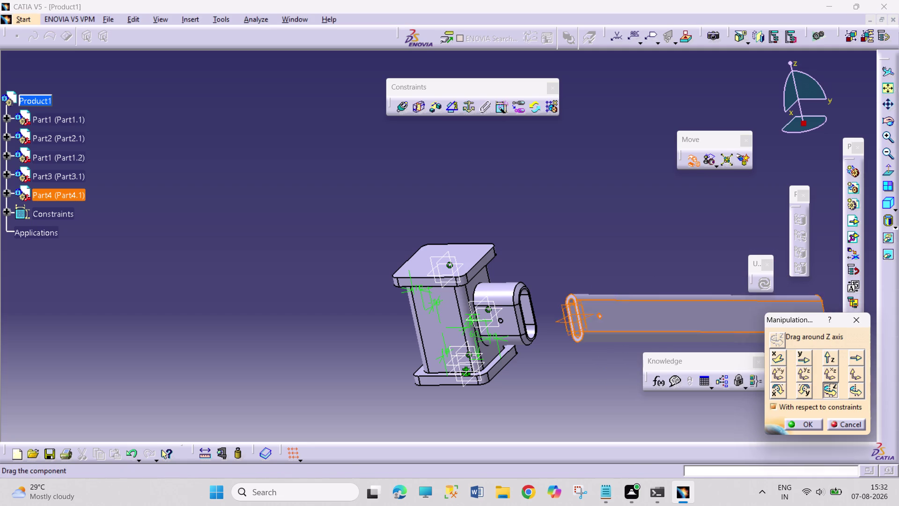
drag(714, 311, 711, 318)
drag(712, 318, 697, 337)
drag(589, 342, 593, 326)
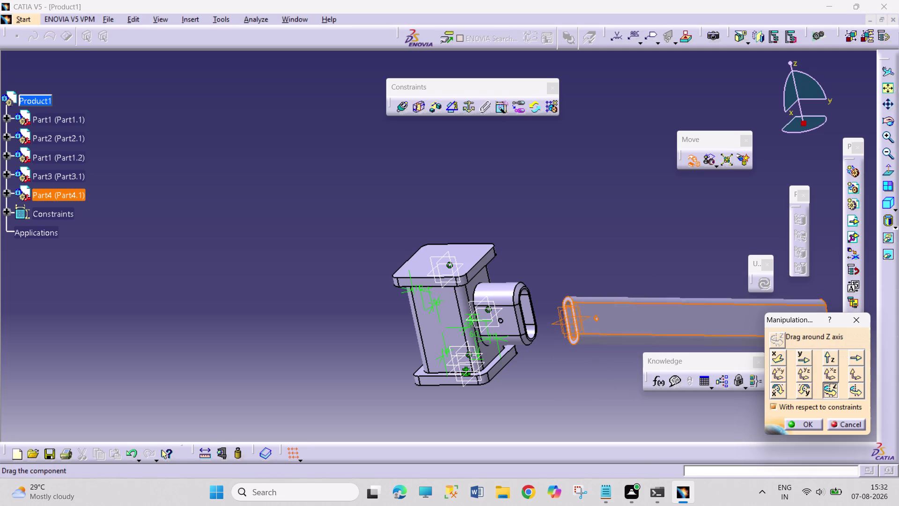
drag(593, 326, 598, 316)
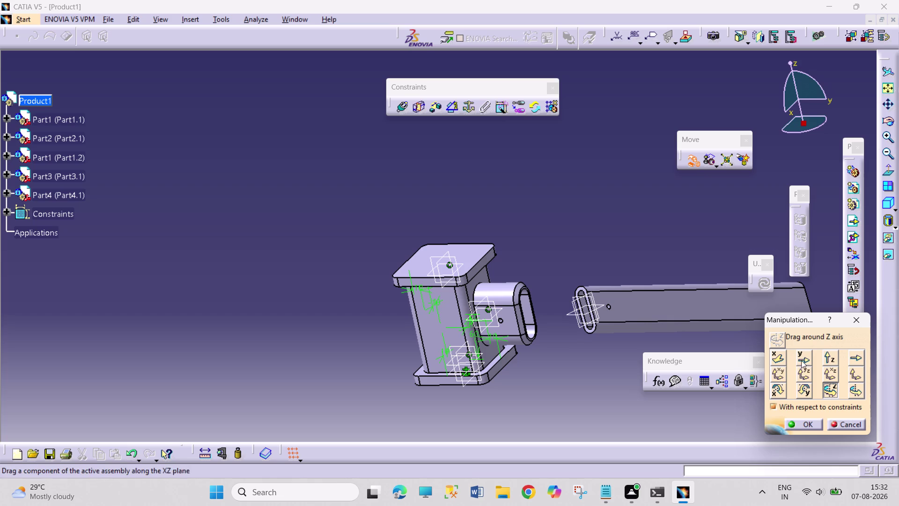
Swing the bar further about Z and slide it along X toward the boss.
click(833, 391)
drag(700, 294, 704, 313)
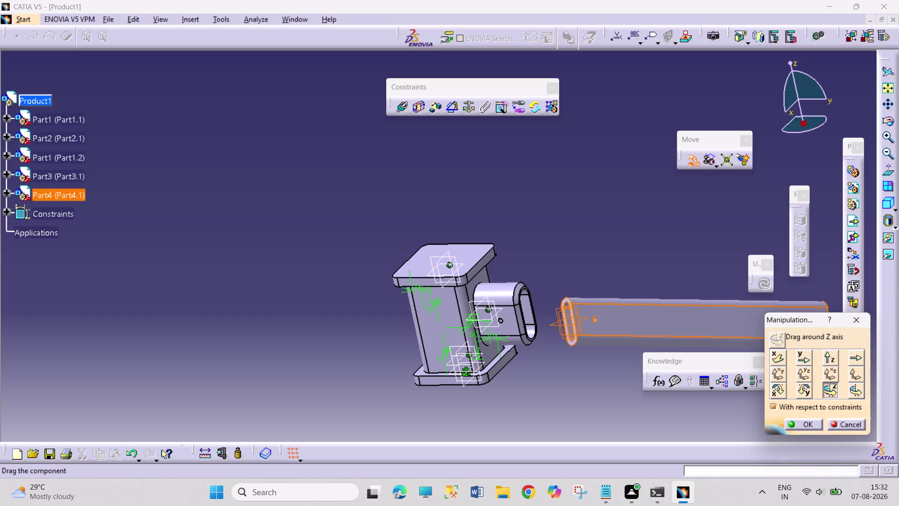
drag(703, 313, 402, 402)
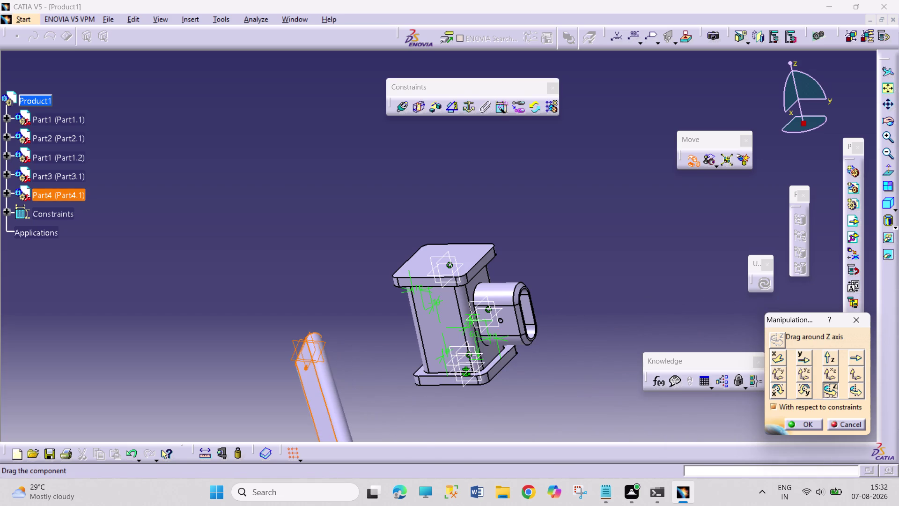
drag(402, 401, 595, 387)
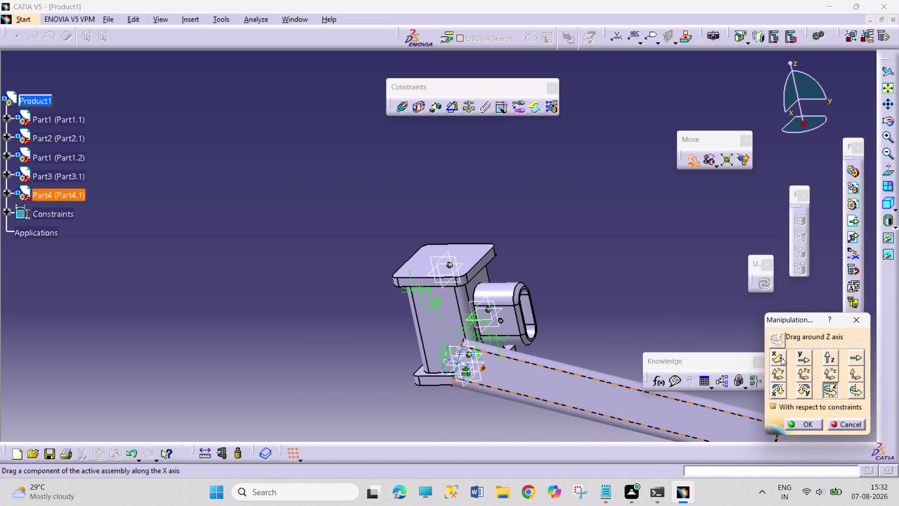
click(781, 357)
drag(493, 383, 589, 336)
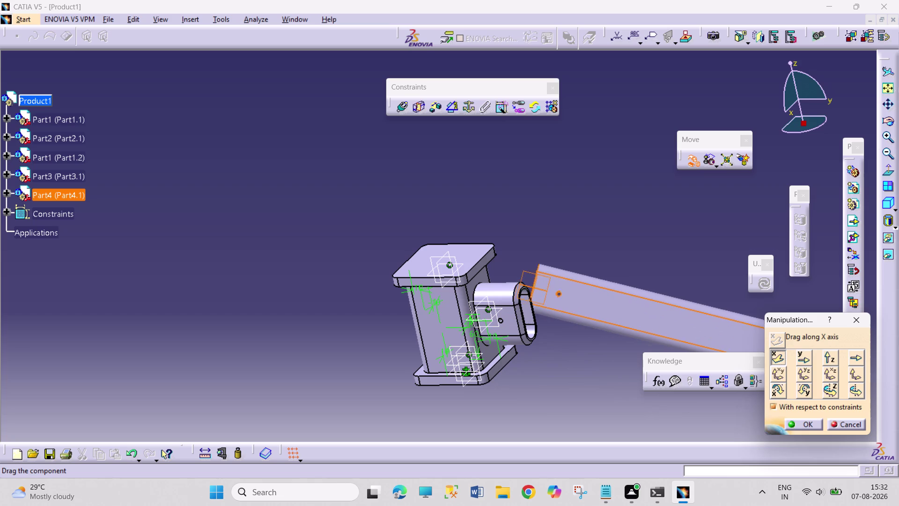
drag(589, 337, 649, 365)
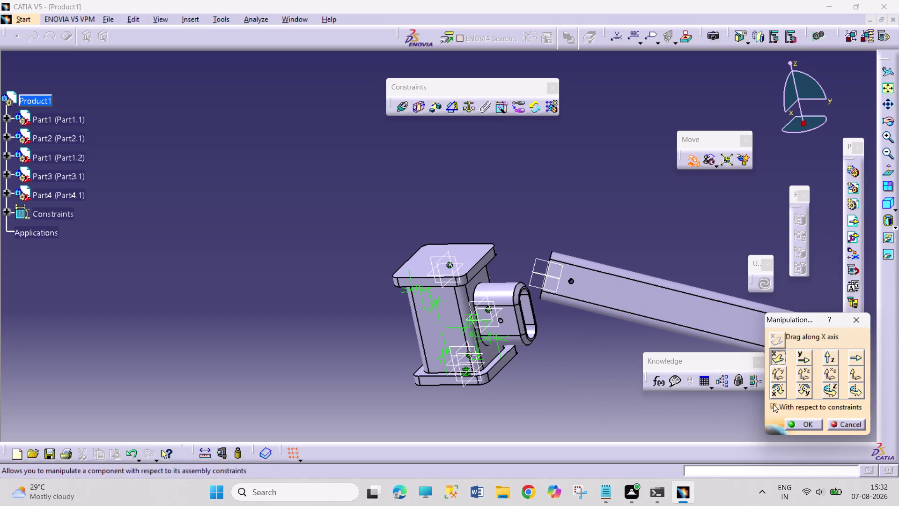
click(801, 424)
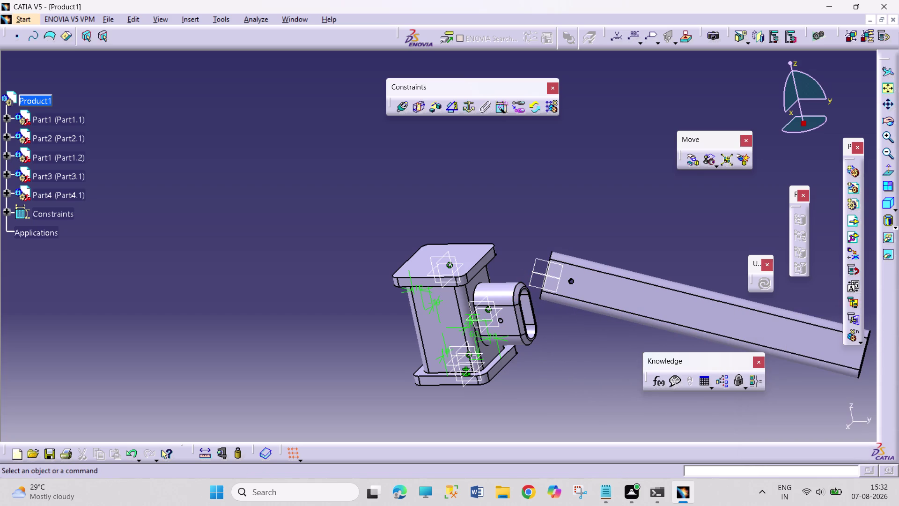
Nudge the bar along X and Y so its end sits just outside the boss.
middle_drag(516, 218, 567, 309)
right_drag(522, 220, 567, 309)
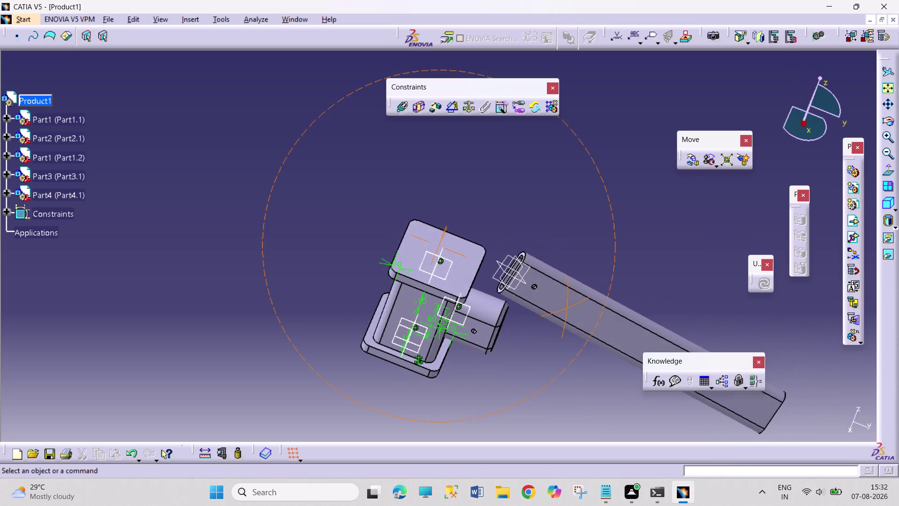
middle_drag(567, 309, 557, 305)
right_drag(567, 309, 547, 301)
click(691, 162)
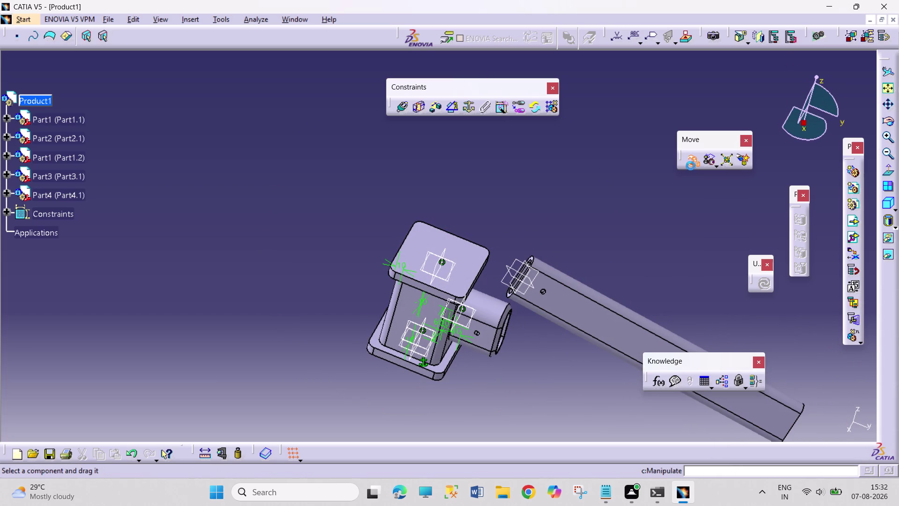
drag(616, 319, 606, 346)
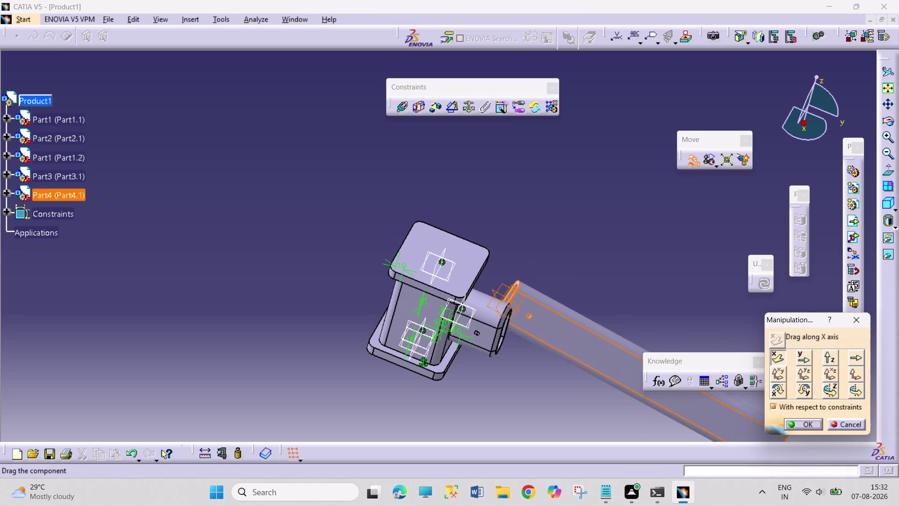
drag(605, 346, 635, 386)
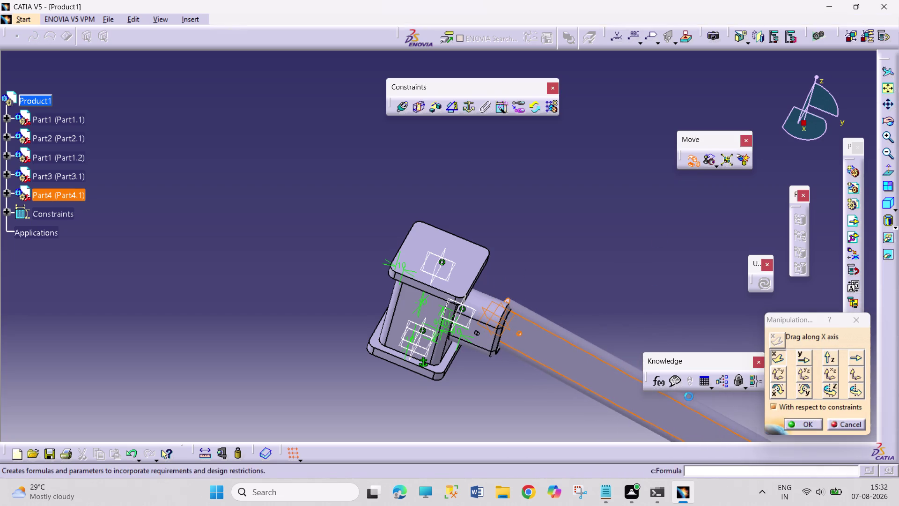
click(805, 358)
drag(575, 360, 585, 369)
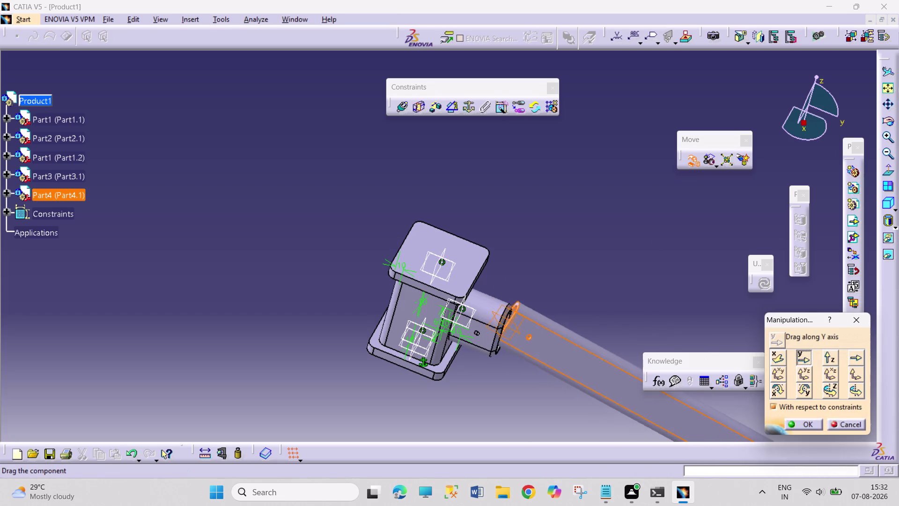
drag(585, 369, 596, 387)
click(792, 427)
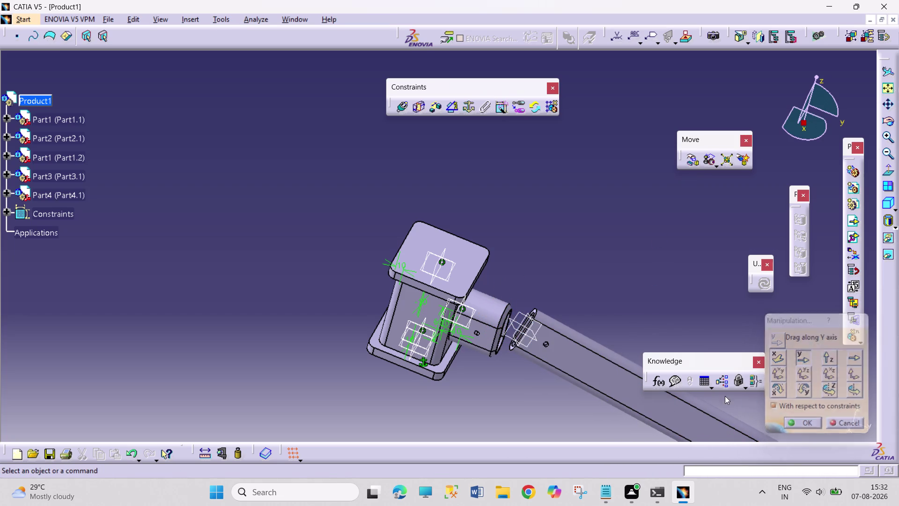
middle_drag(588, 320, 600, 260)
middle_drag(630, 306, 435, 165)
Make the boss hole axis coincide with the bar hole axis (Coincidence.11).
middle_drag(484, 227, 481, 181)
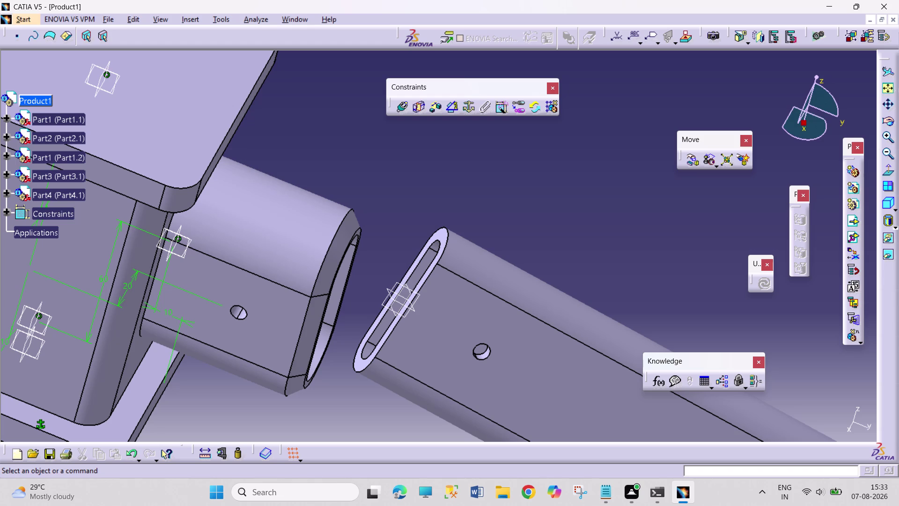
middle_drag(484, 195, 460, 183)
right_drag(472, 189, 460, 183)
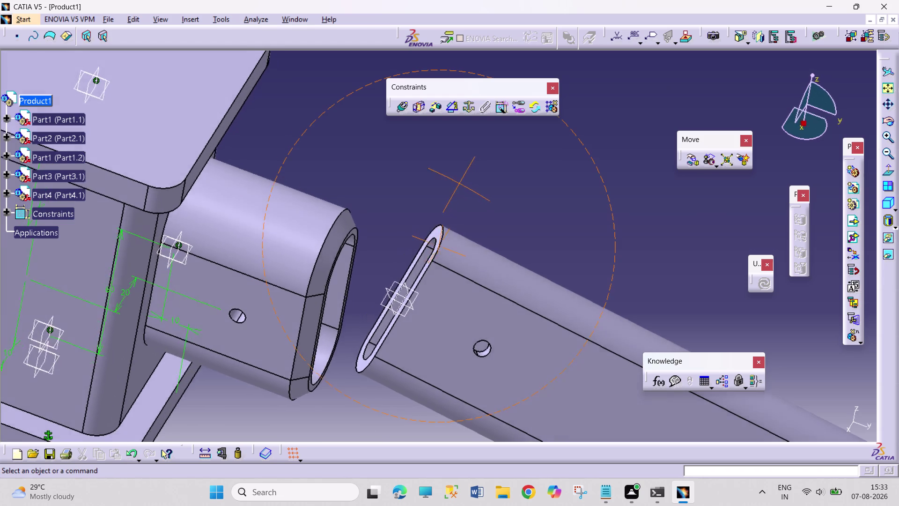
middle_drag(460, 183, 312, 213)
right_drag(460, 183, 312, 213)
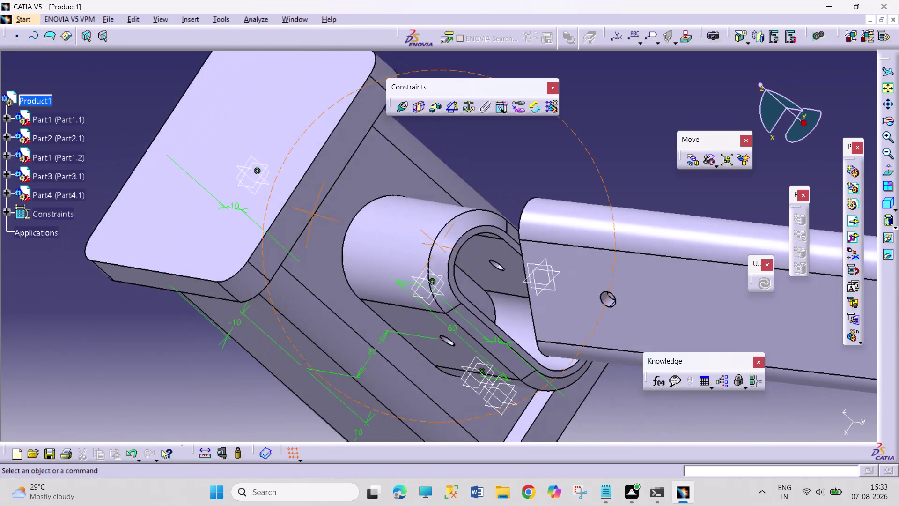
middle_drag(312, 213, 322, 218)
right_drag(312, 213, 324, 218)
click(400, 113)
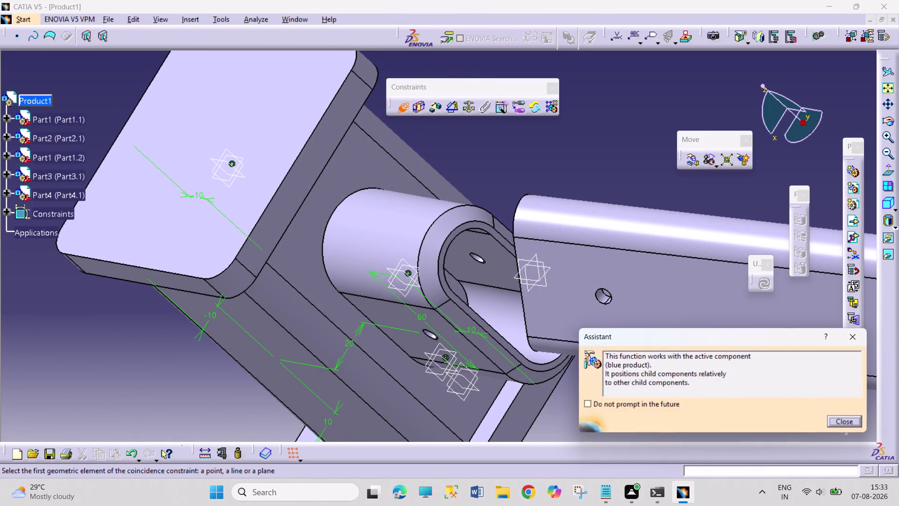
click(605, 298)
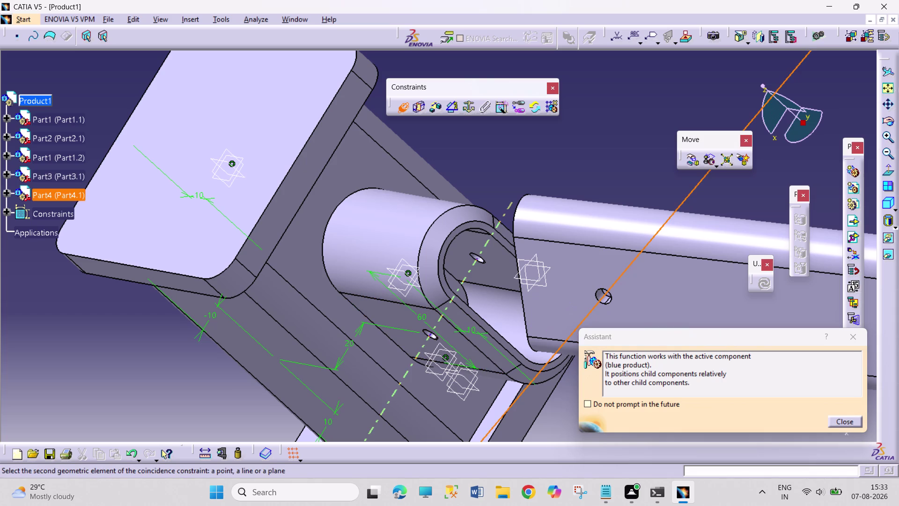
click(432, 337)
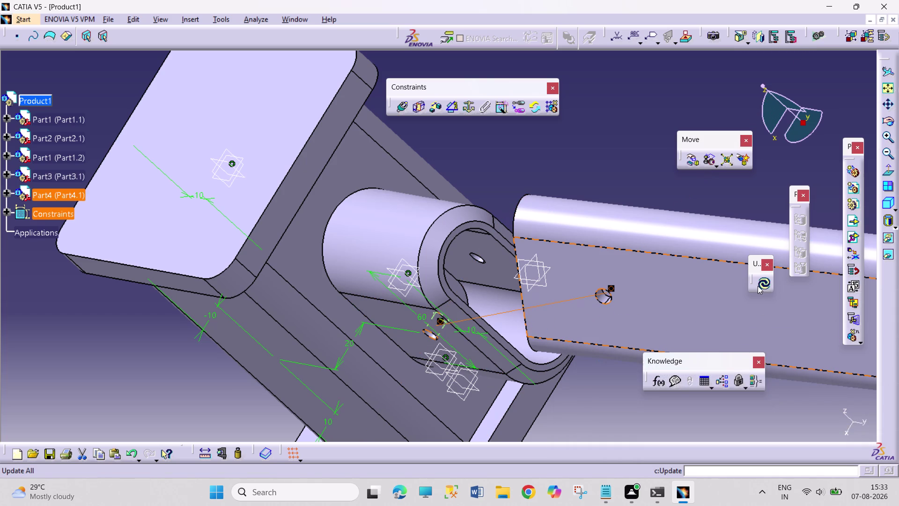
click(759, 286)
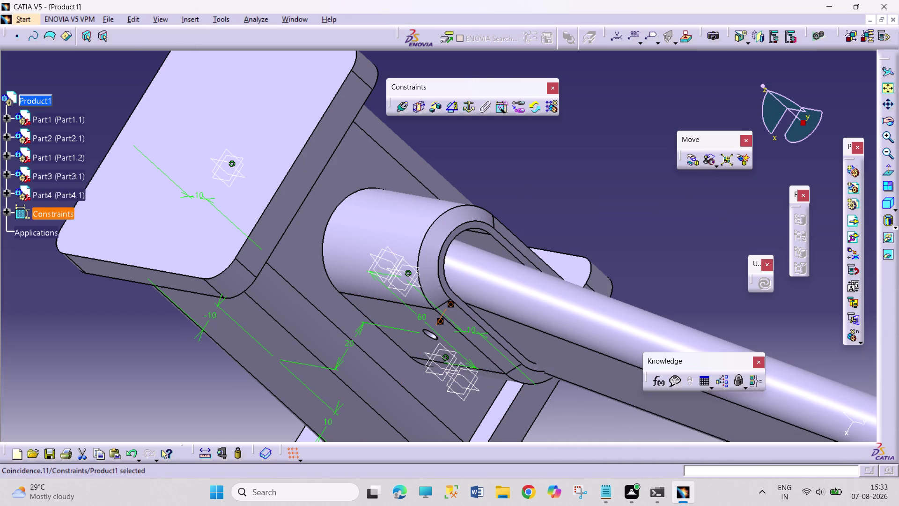
Orbit around the bar and boss to inspect the new constraint.
right_drag(665, 292, 601, 243)
middle_drag(647, 273, 612, 250)
right_drag(635, 264, 612, 250)
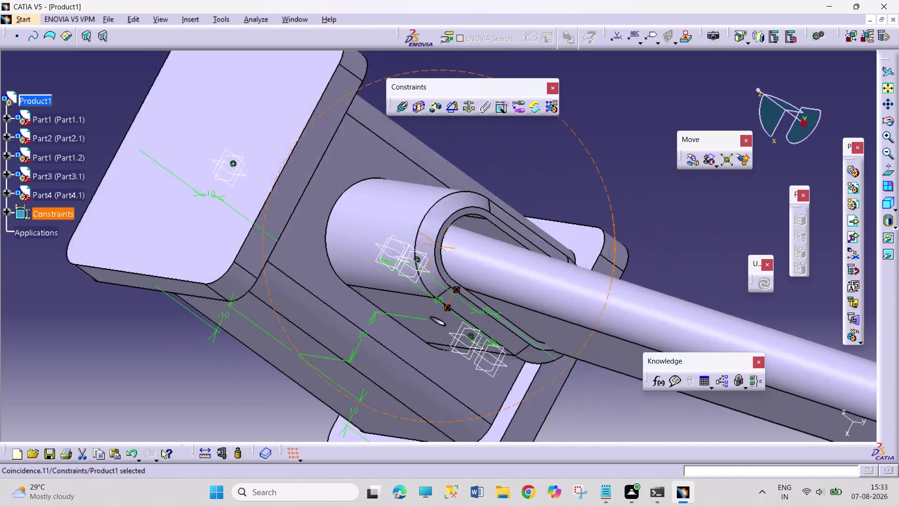
middle_drag(612, 250, 617, 249)
right_drag(612, 250, 592, 238)
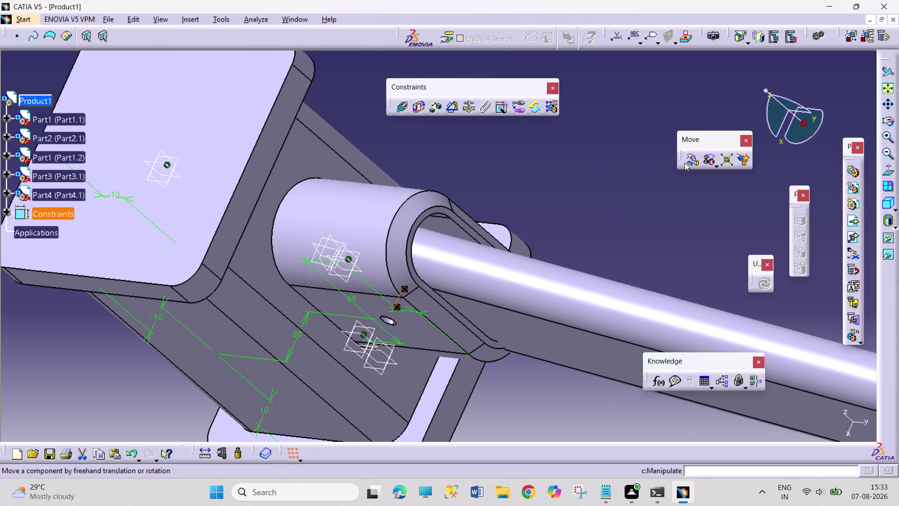
Drag the bar out along the X axis, clear of the oval boss, and accept its new position.
click(684, 163)
click(693, 159)
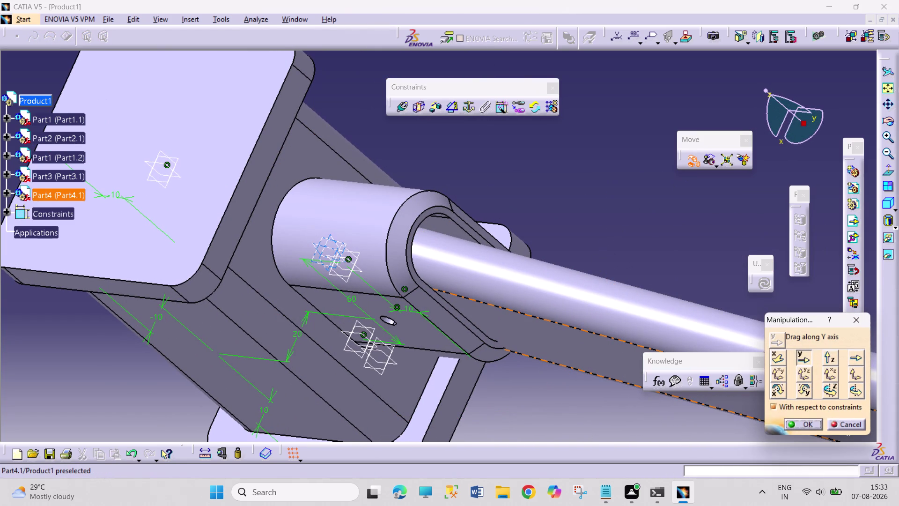
drag(548, 295, 686, 246)
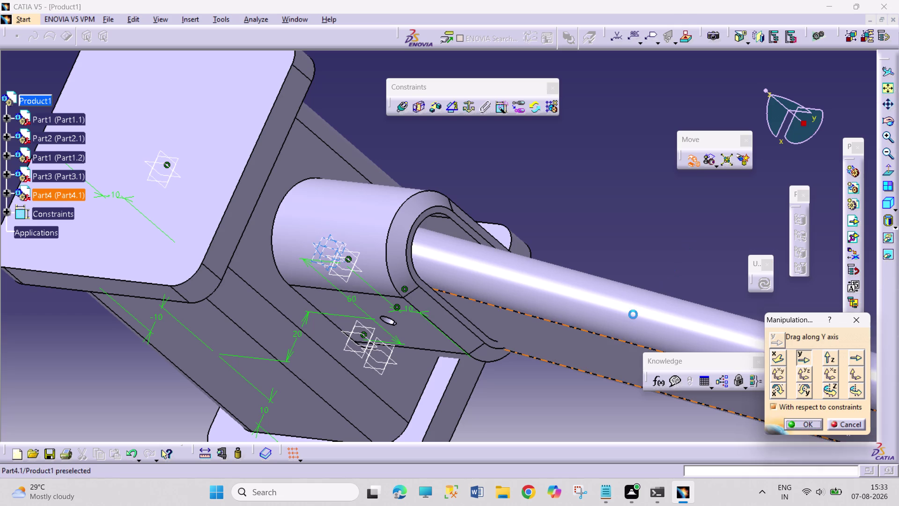
drag(634, 314, 592, 234)
click(778, 358)
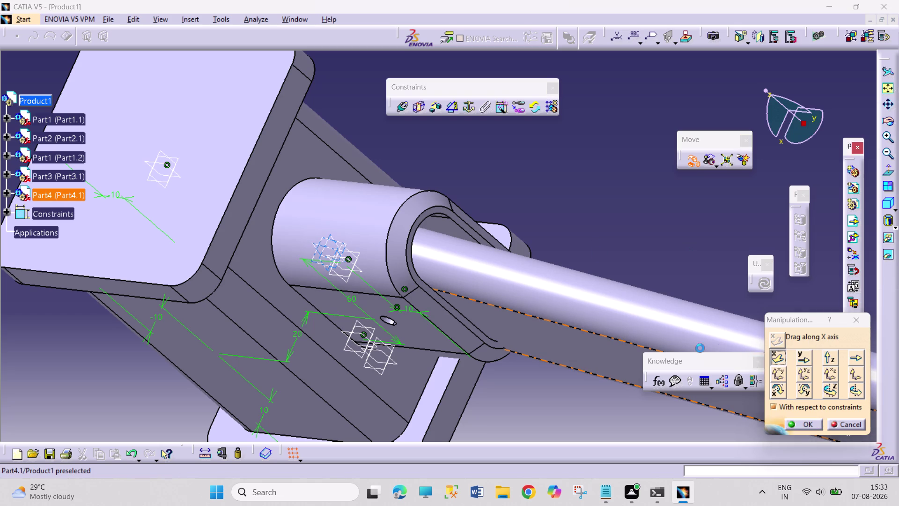
drag(603, 332, 675, 192)
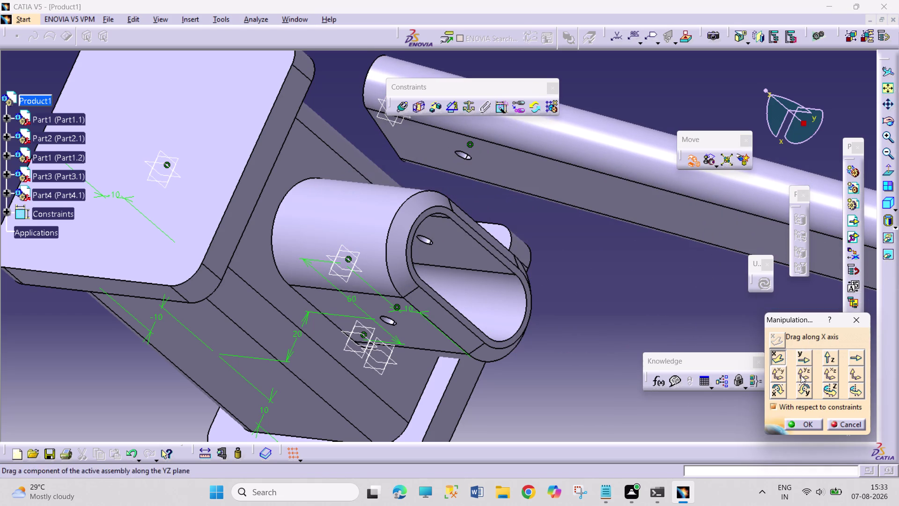
click(795, 423)
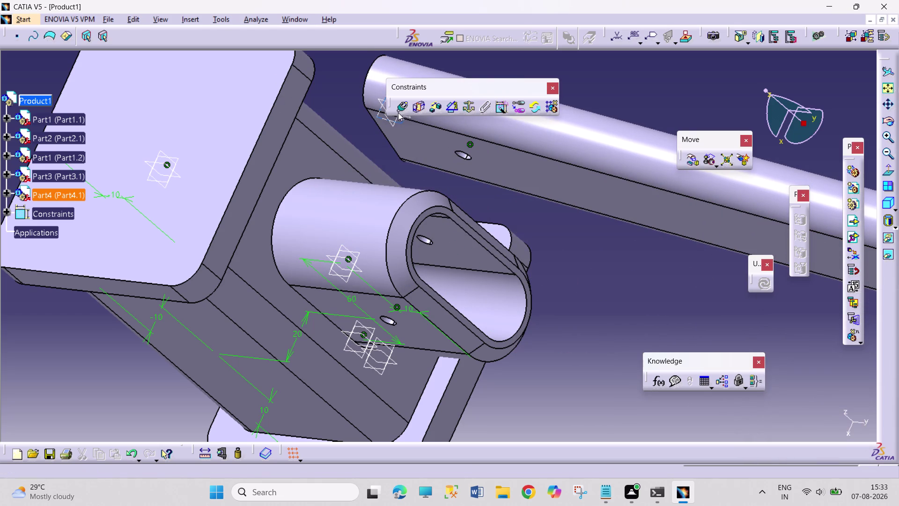
click(404, 111)
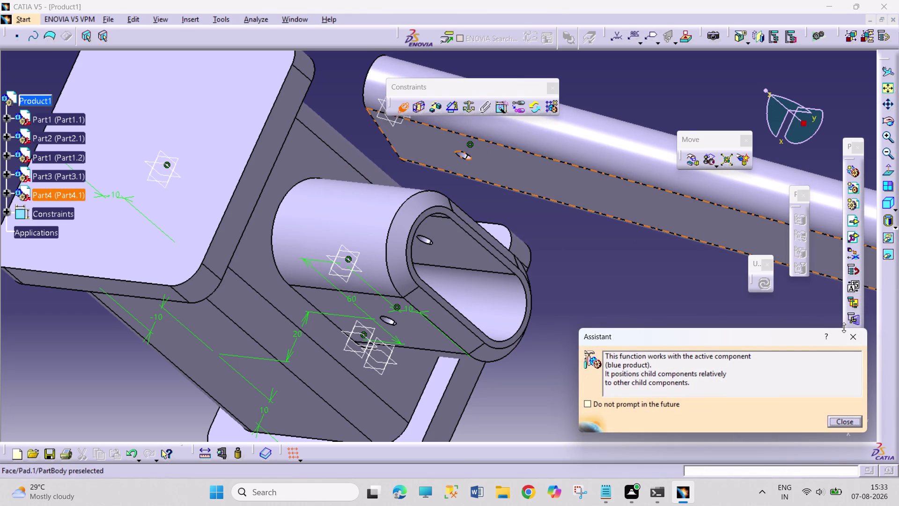
Dismiss the component warnings and orbit the view so the oval boss opening faces you.
click(845, 336)
right_drag(608, 282, 587, 283)
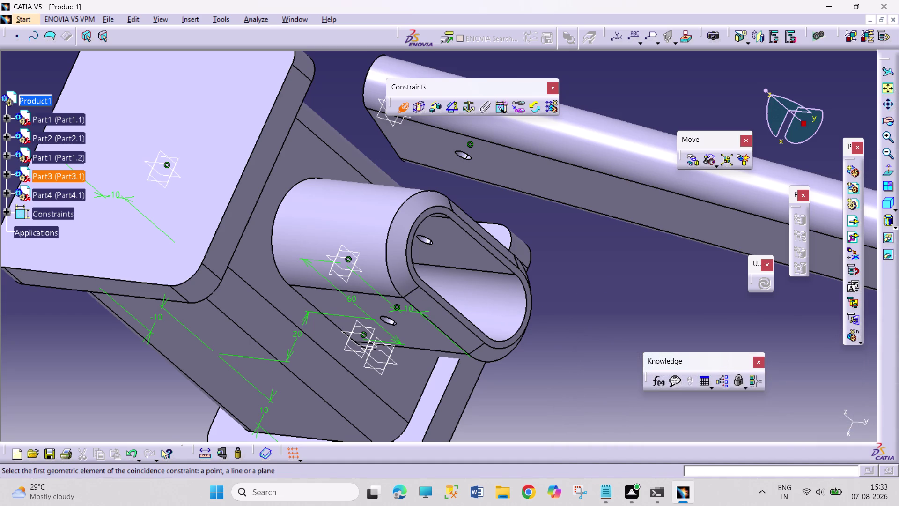
right_drag(587, 282, 536, 265)
middle_drag(571, 281, 533, 266)
middle_drag(538, 263, 476, 240)
right_drag(531, 261, 457, 257)
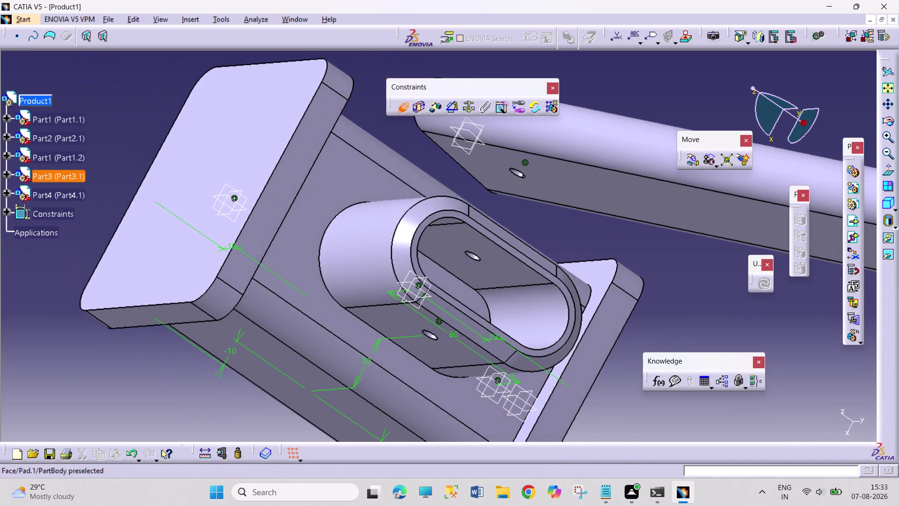
middle_click(455, 260)
right_drag(456, 257, 459, 264)
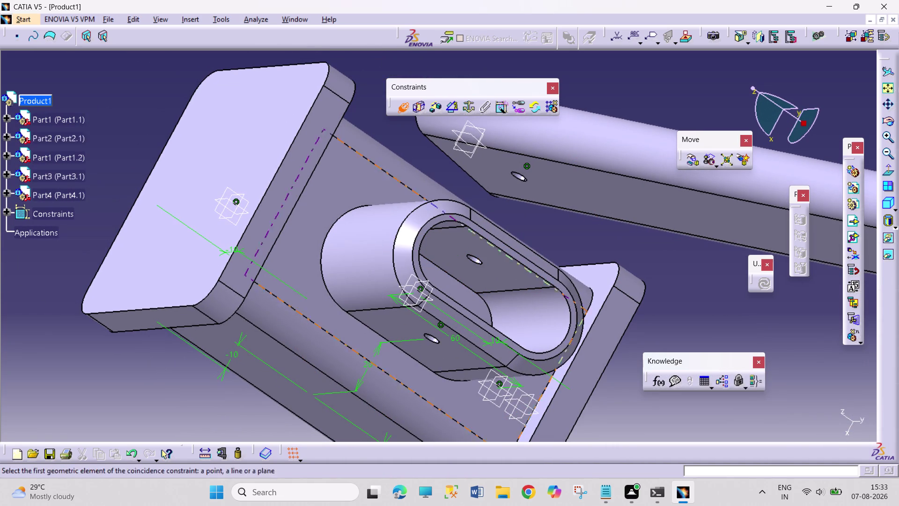
right_drag(420, 174, 482, 228)
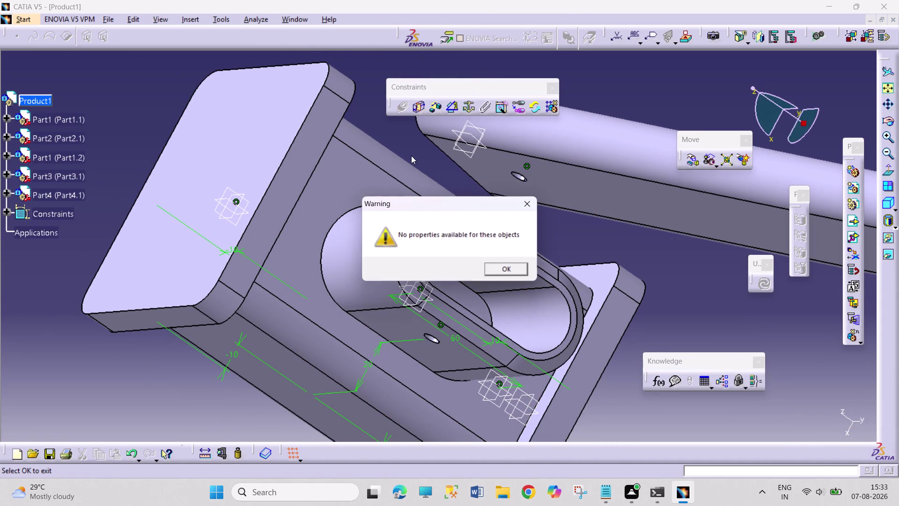
click(526, 197)
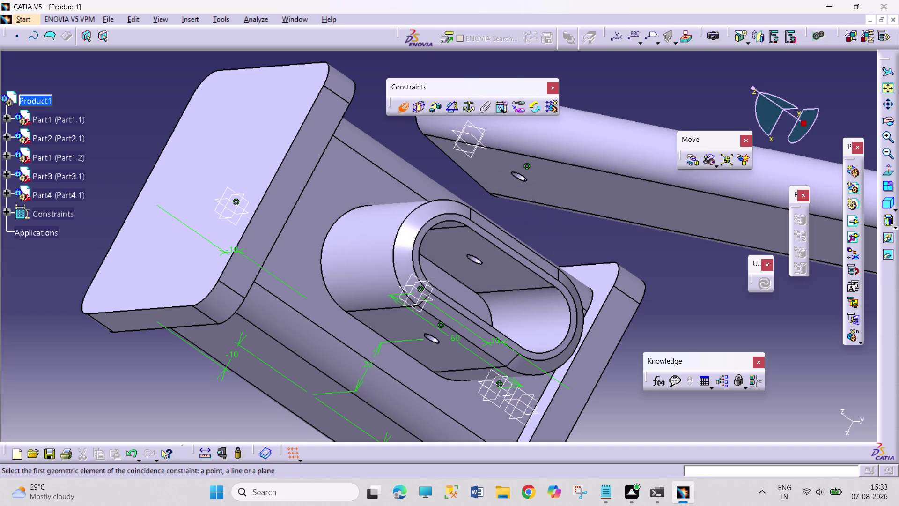
Orbit the assembly around toward the bar's underside.
middle_drag(414, 139, 462, 234)
right_drag(420, 147, 466, 235)
middle_drag(538, 225, 556, 370)
middle_drag(558, 504, 557, 505)
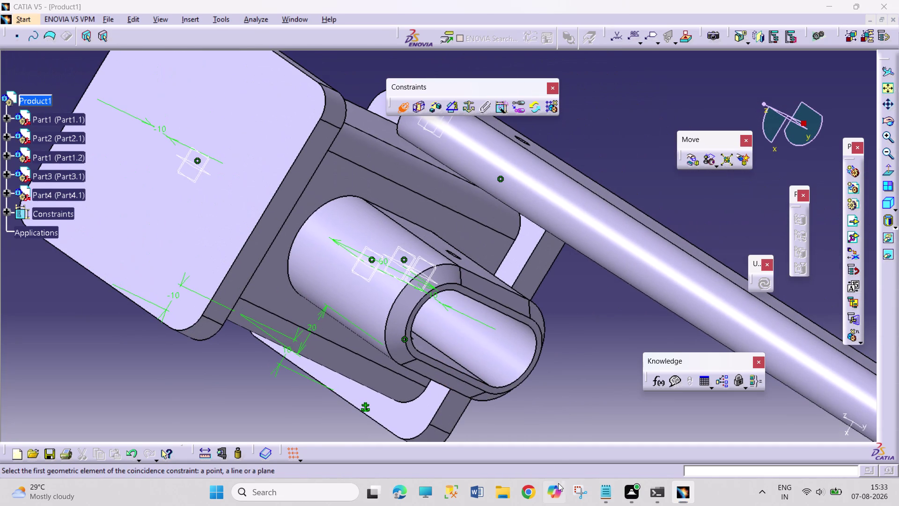
middle_drag(558, 505, 558, 489)
middle_drag(590, 335, 600, 358)
middle_drag(605, 148, 646, 255)
right_drag(623, 186, 647, 256)
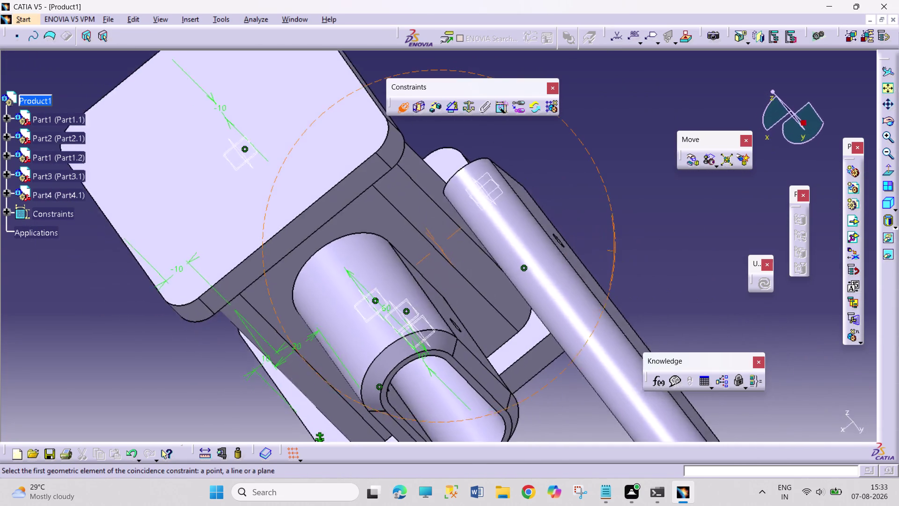
Bring the bar's slotted end into view and pick its plane as the first element.
middle_drag(646, 256, 528, 307)
right_drag(646, 255, 410, 284)
middle_drag(479, 315, 384, 316)
middle_drag(622, 127, 562, 192)
right_drag(618, 134, 563, 192)
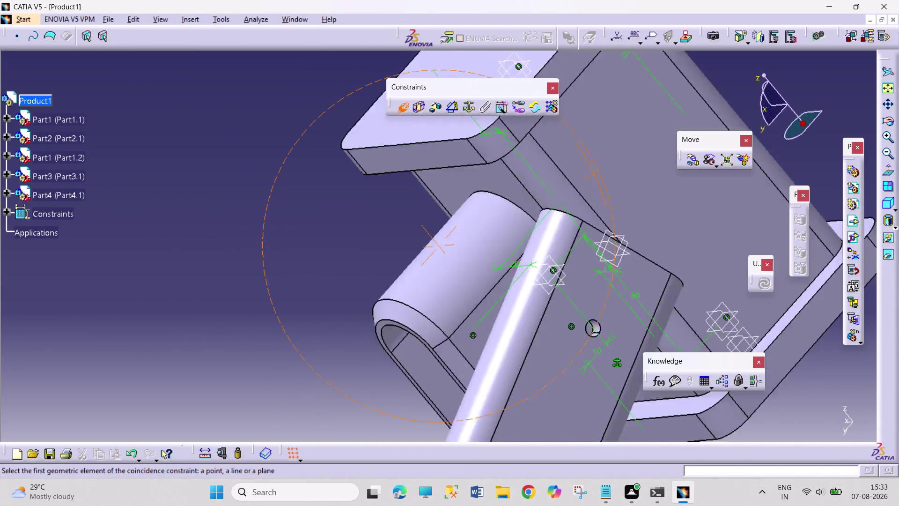
middle_drag(563, 192, 424, 298)
right_drag(562, 191, 426, 292)
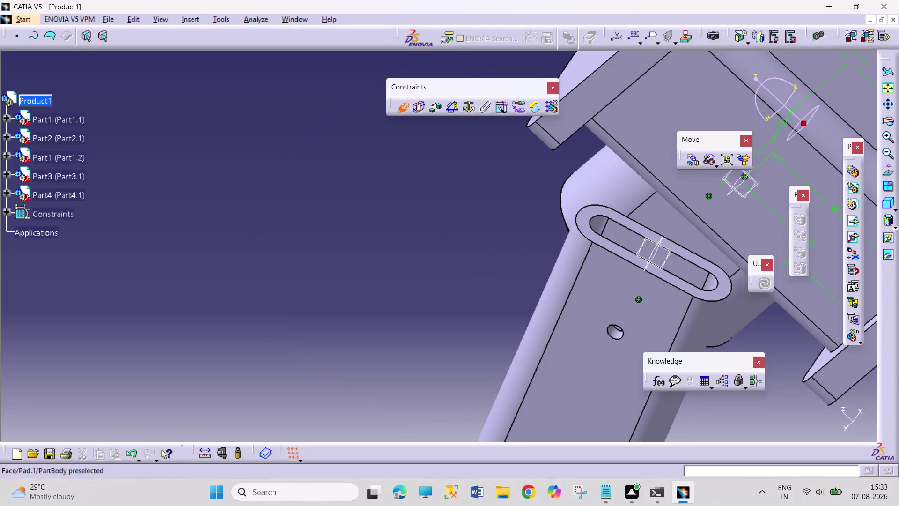
click(582, 215)
Pick the Part2 plane and confirm Coincidence.12 with Opposite orientation.
middle_drag(459, 205, 651, 207)
right_drag(466, 210, 651, 207)
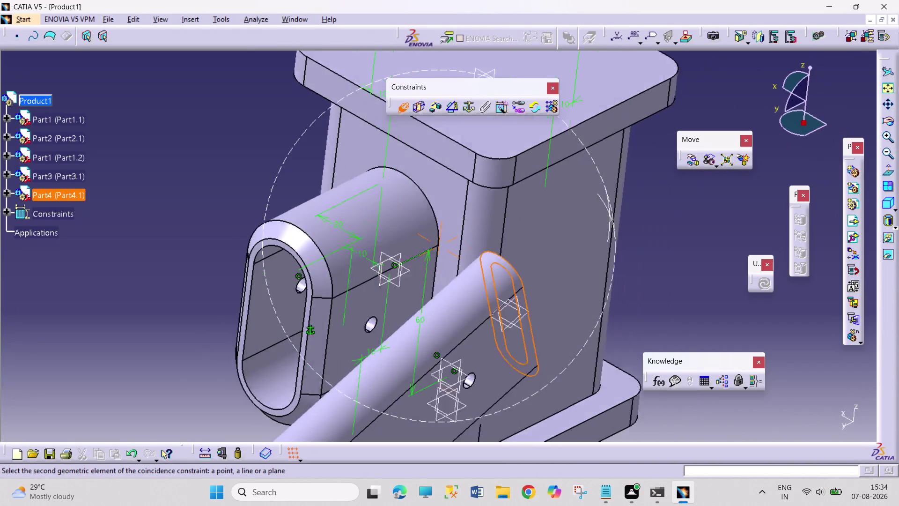
middle_drag(651, 206, 733, 140)
right_drag(651, 206, 728, 141)
scroll(up, 3)
click(222, 342)
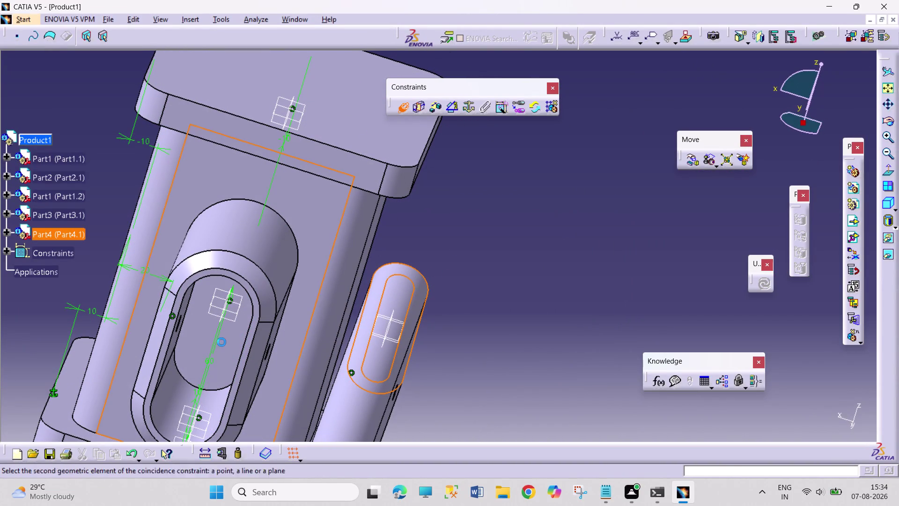
click(803, 422)
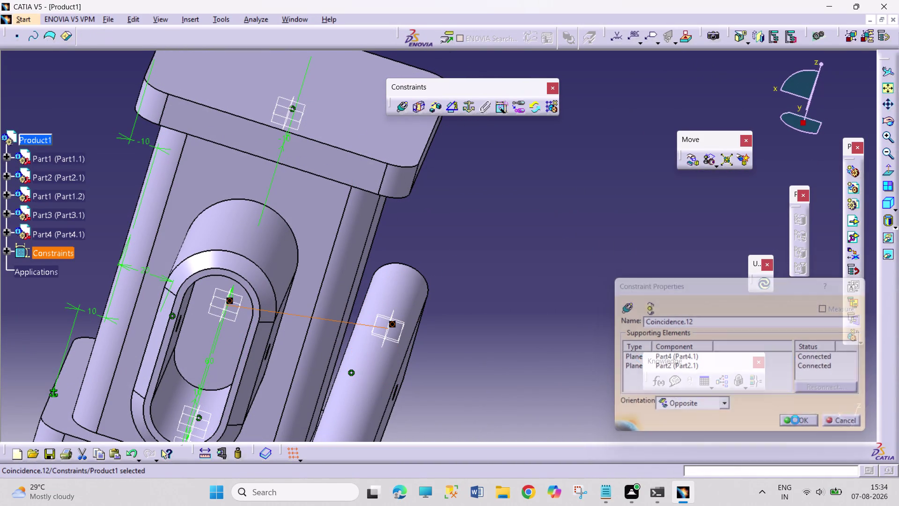
click(764, 282)
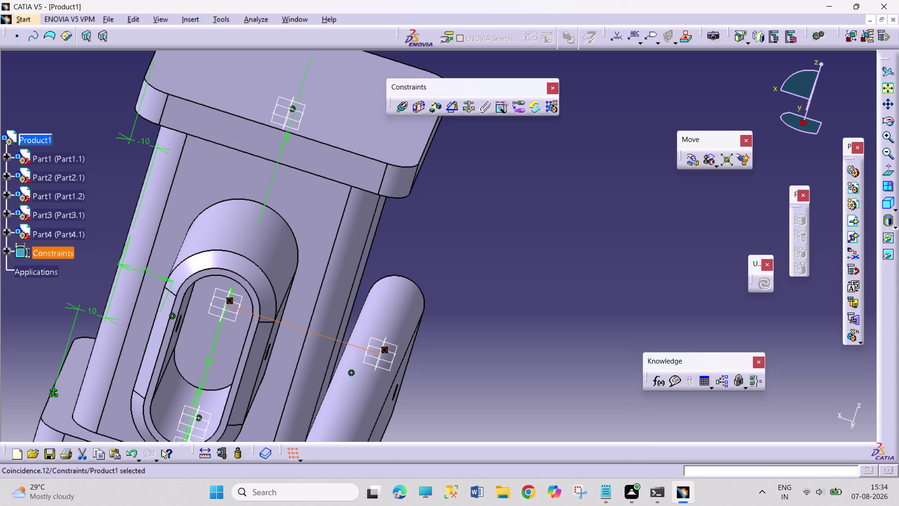
Orbit the assembly to verify the new Coincidence.12 constraint.
middle_drag(564, 288, 386, 314)
right_drag(559, 289, 386, 314)
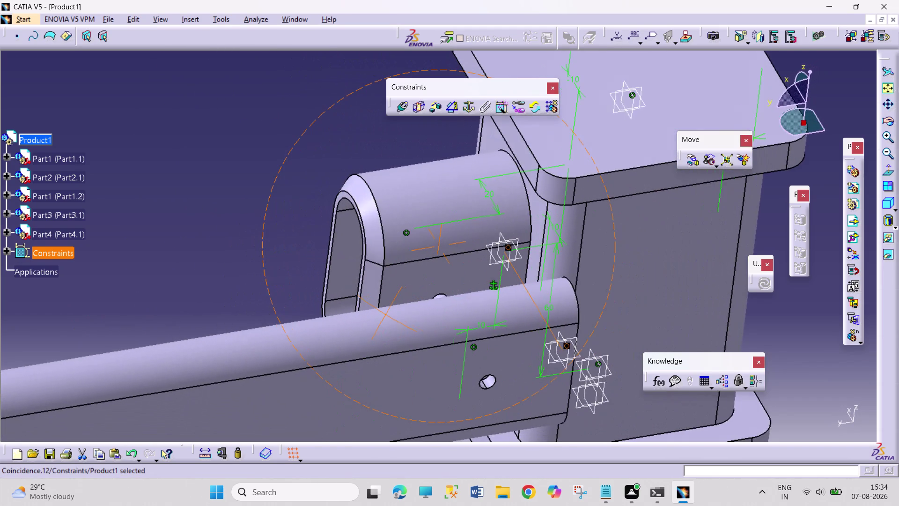
middle_drag(386, 314, 571, 291)
right_drag(386, 314, 572, 283)
middle_click(573, 285)
middle_drag(419, 327, 645, 259)
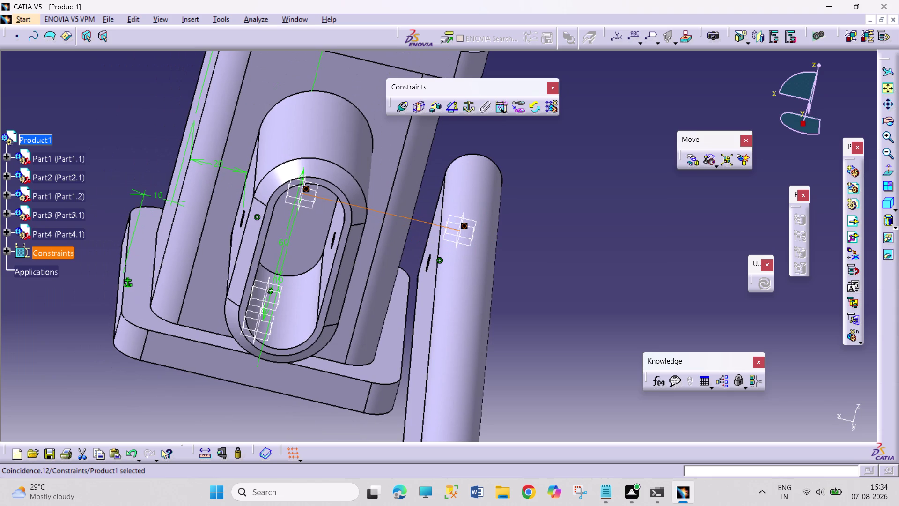
Start another coincidence constraint and pick its first plane on the boss.
click(426, 313)
middle_drag(556, 286, 506, 285)
right_drag(549, 284, 506, 285)
click(555, 293)
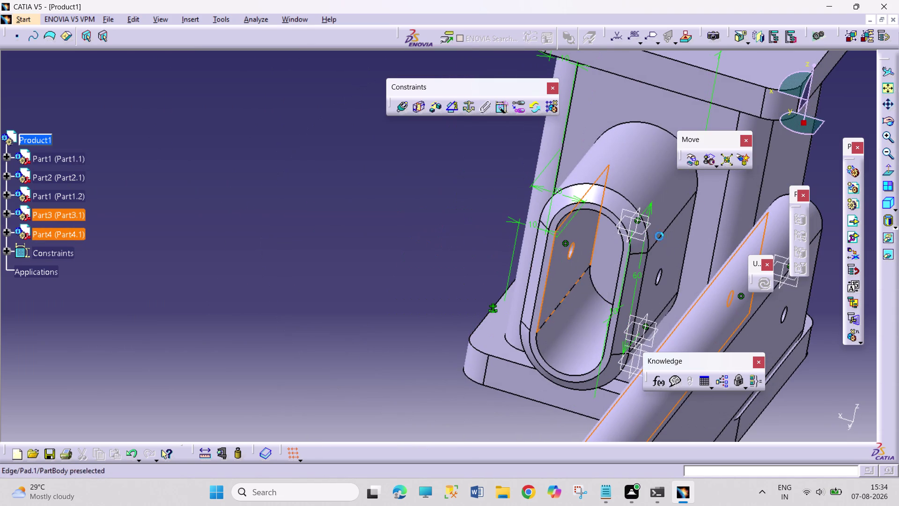
click(398, 110)
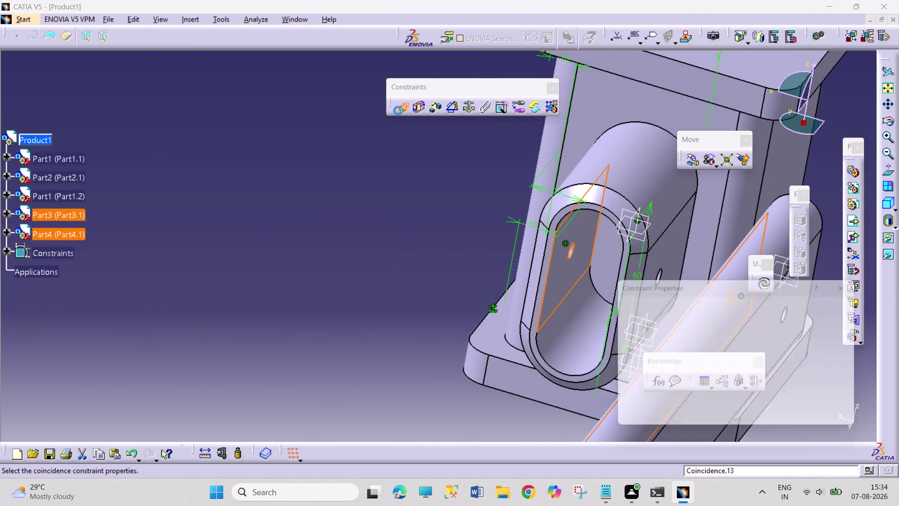
click(863, 336)
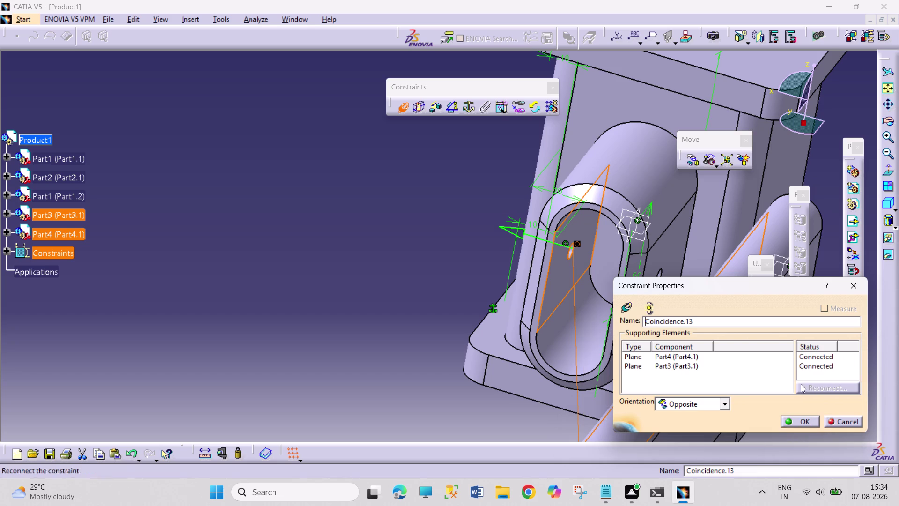
click(800, 420)
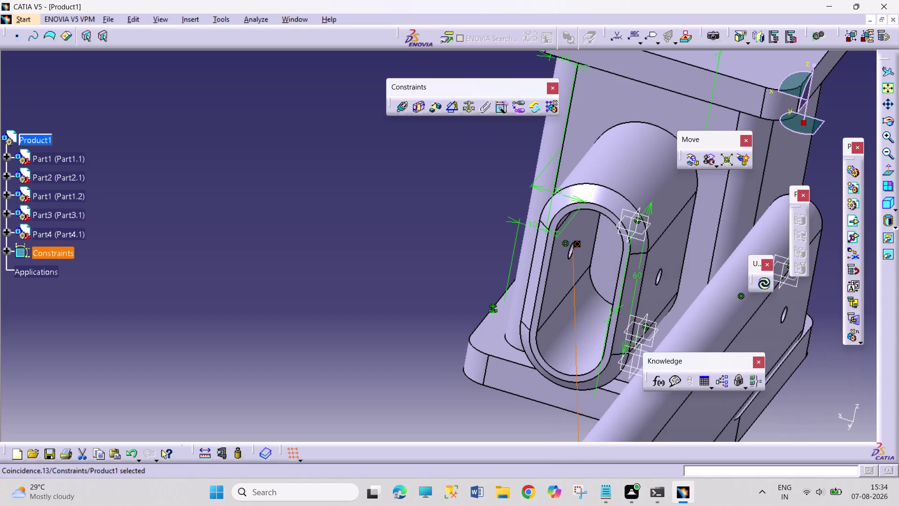
click(764, 287)
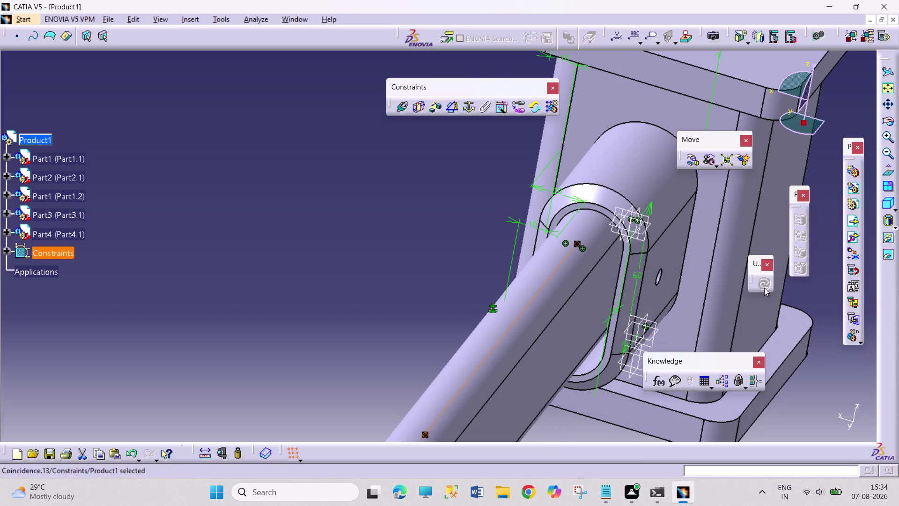
middle_drag(359, 274, 425, 294)
right_drag(367, 282, 425, 294)
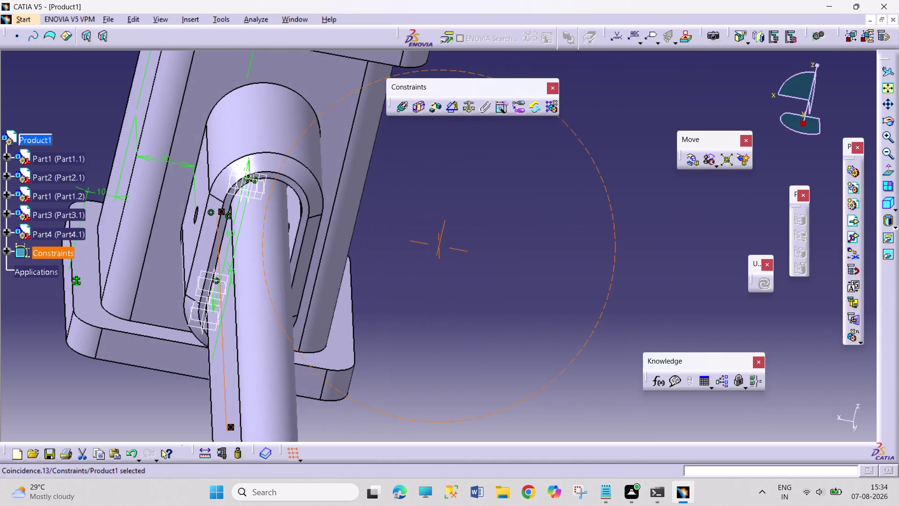
middle_drag(425, 294, 413, 289)
right_drag(425, 294, 413, 289)
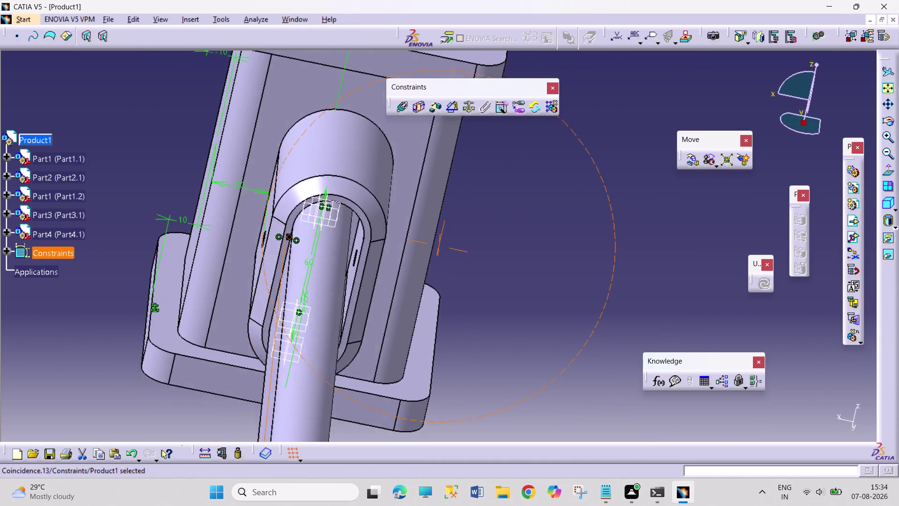
middle_drag(413, 289, 422, 292)
right_drag(413, 288, 421, 292)
middle_drag(422, 292, 422, 274)
middle_drag(442, 275, 426, 272)
right_drag(429, 273, 426, 272)
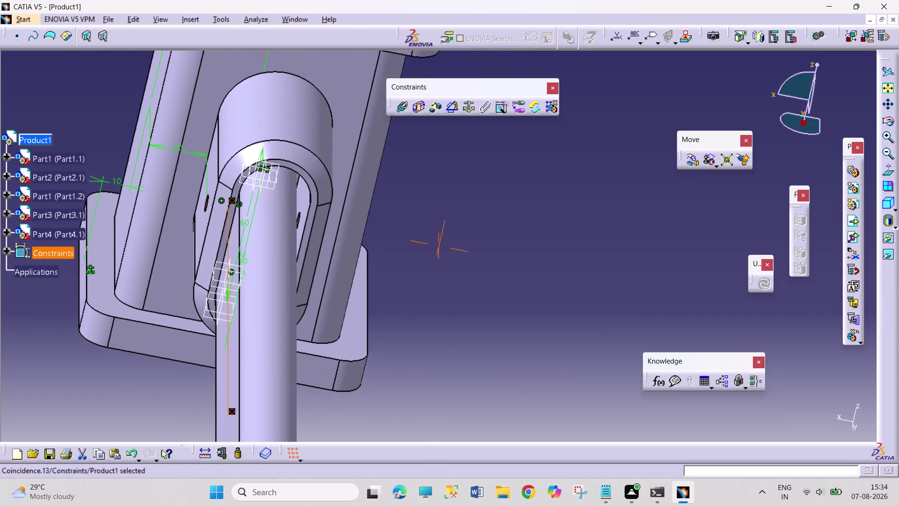
right_drag(427, 271, 436, 267)
middle_drag(427, 272, 436, 268)
right_drag(436, 268, 428, 260)
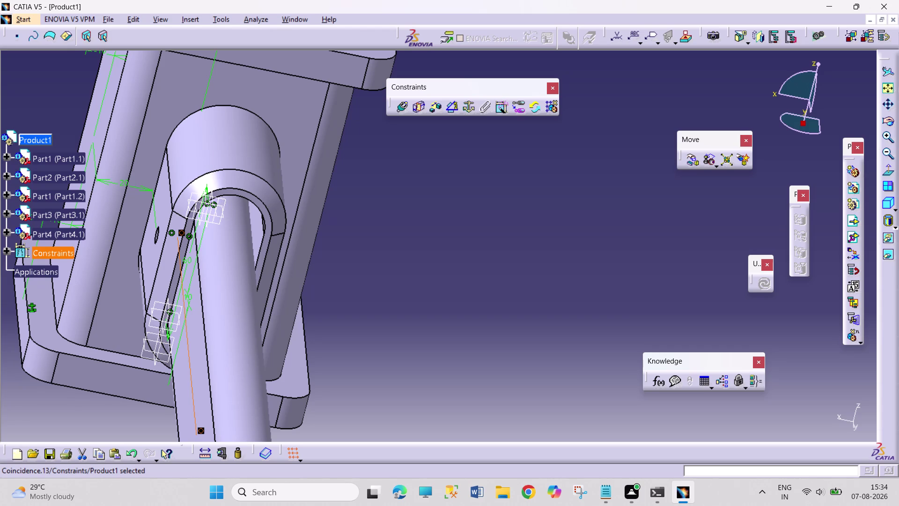
Switch to ASSEMBLY HAMMER 4.CATPart from the Window menu and open its Sketch.1 for editing.
scroll(up, 3)
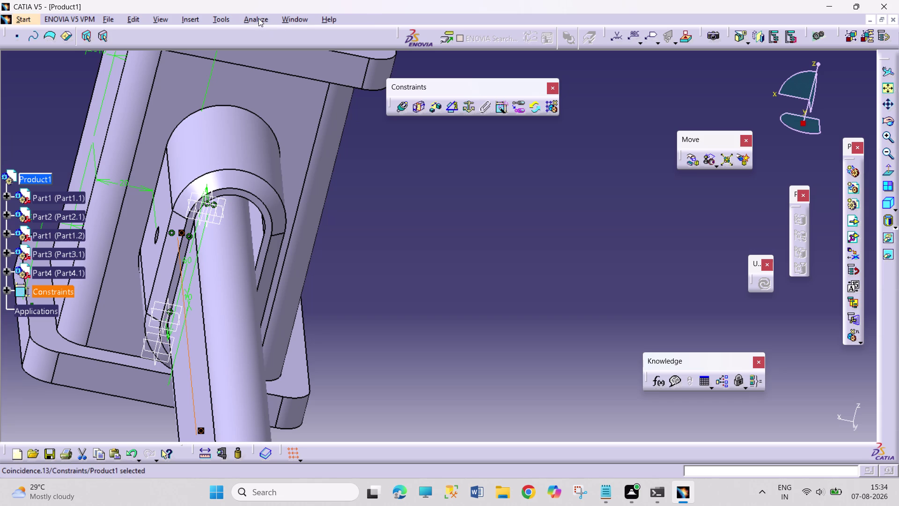
click(290, 13)
click(293, 18)
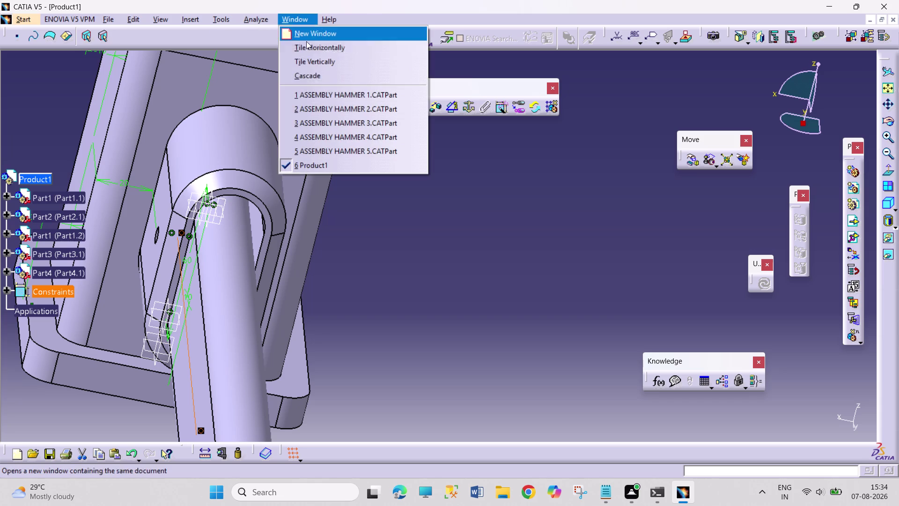
click(358, 135)
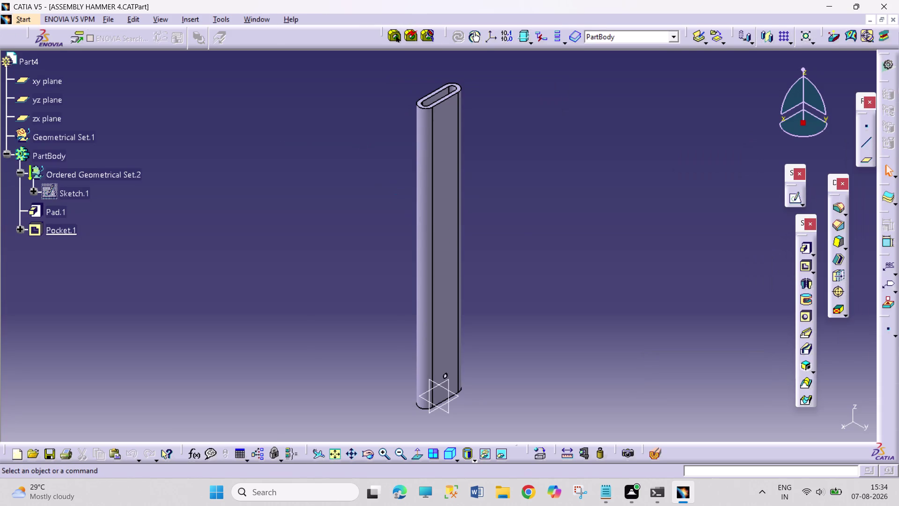
double_click(45, 185)
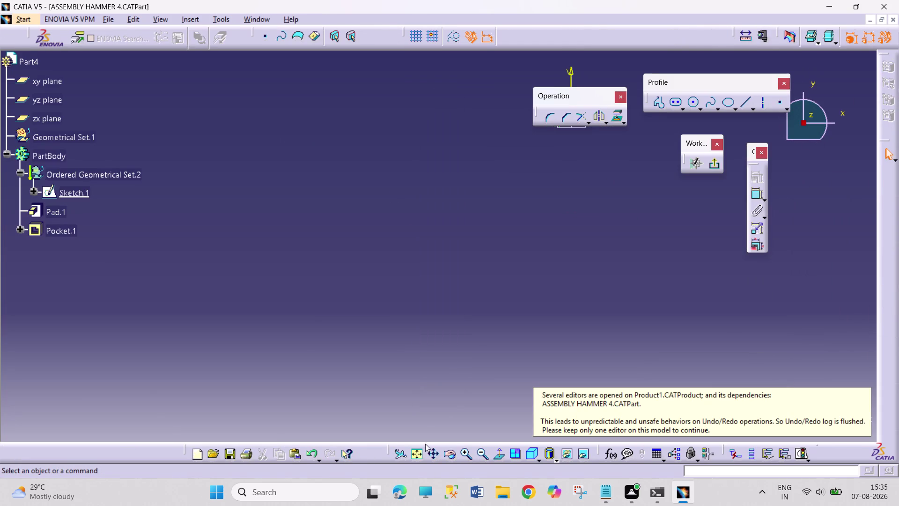
Fit the bar's oval Sketch.1 in view to review its 40 length and R10 ends.
click(419, 452)
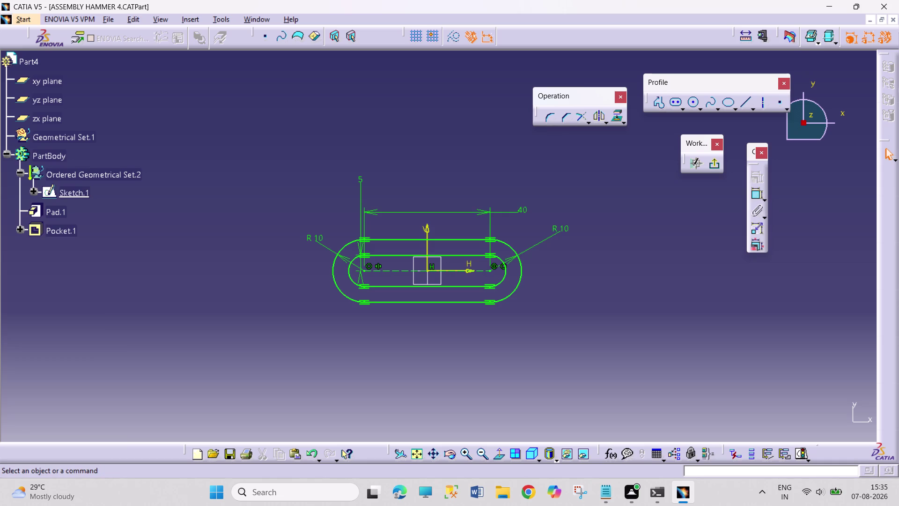
click(267, 21)
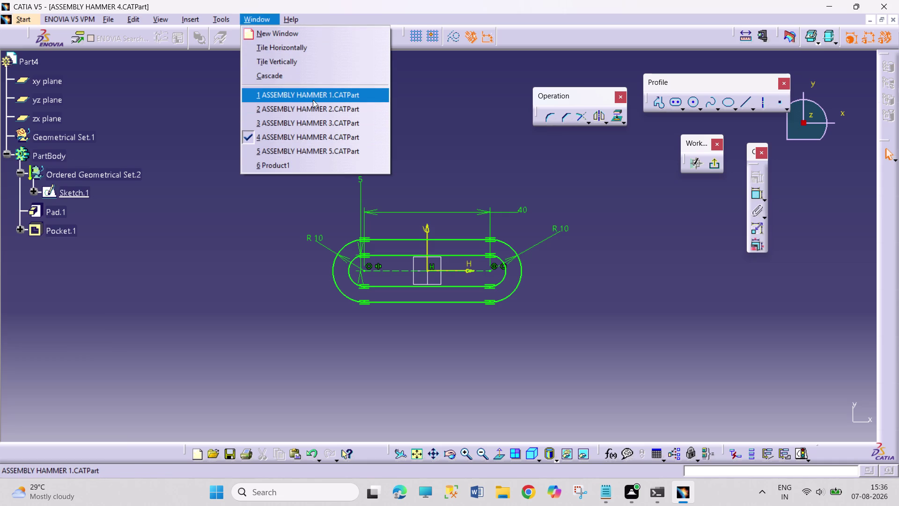
Switch to ASSEMBLY HAMMER 3.CATPart, expand its feature tree, and open Sketch.1.
click(319, 124)
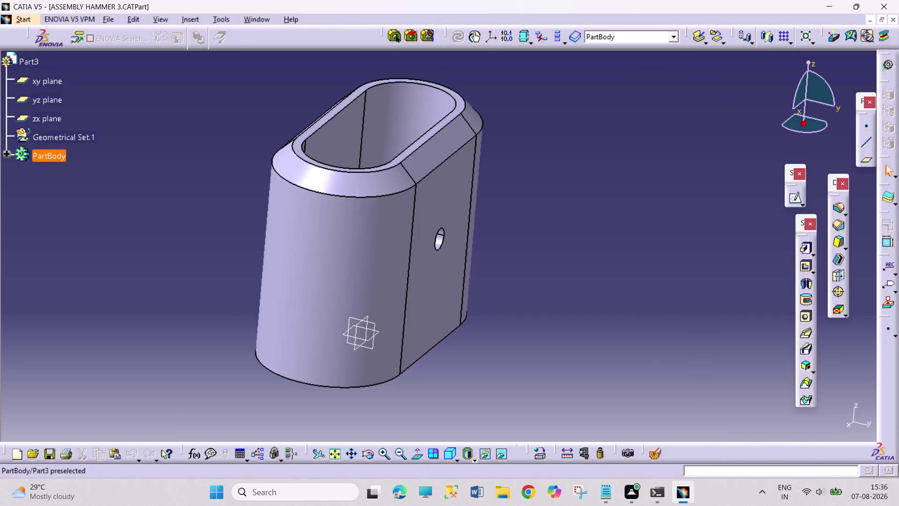
click(10, 155)
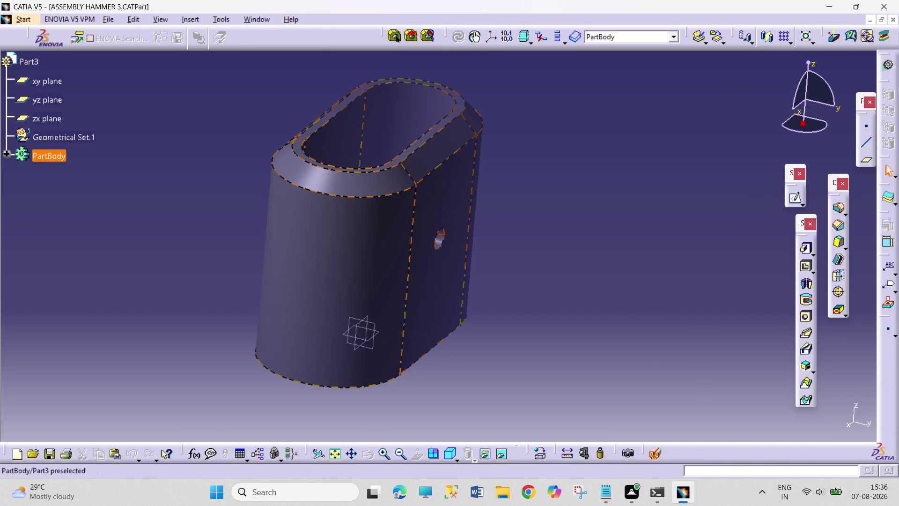
click(12, 153)
click(8, 157)
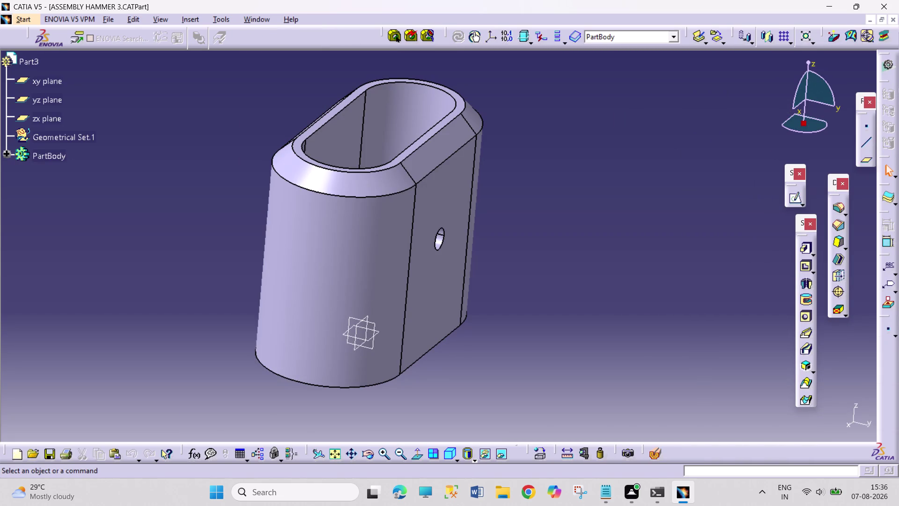
double_click(47, 184)
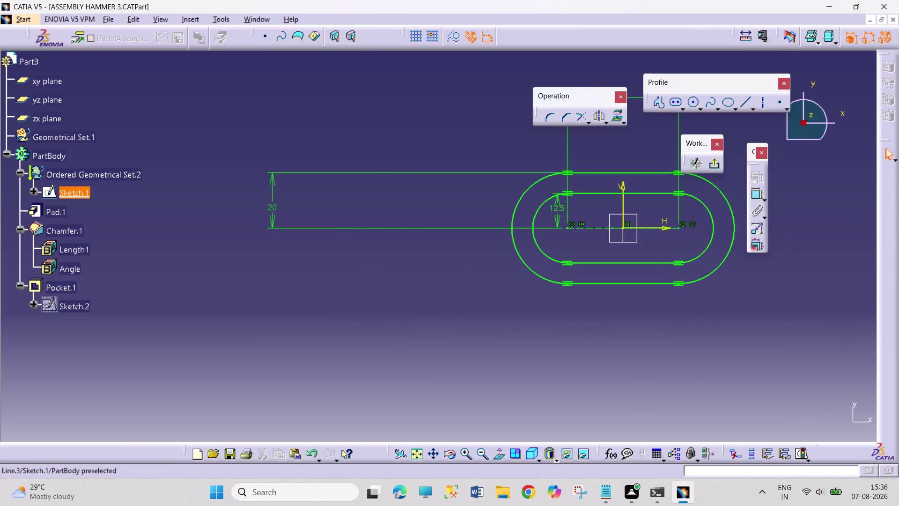
Centre the boss sketch in view and drag the 20 dimension nearer the profile.
middle_drag(497, 261, 340, 295)
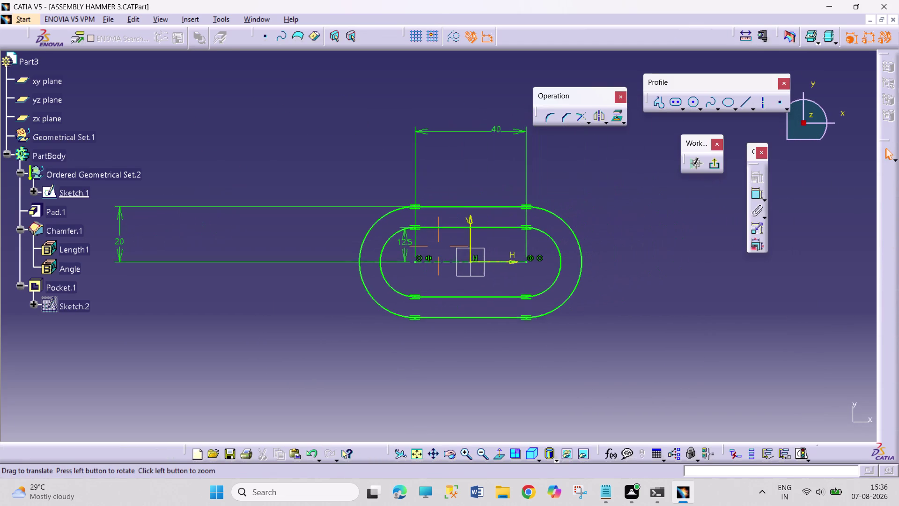
middle_drag(340, 295, 320, 295)
drag(94, 243, 218, 256)
drag(99, 254, 108, 226)
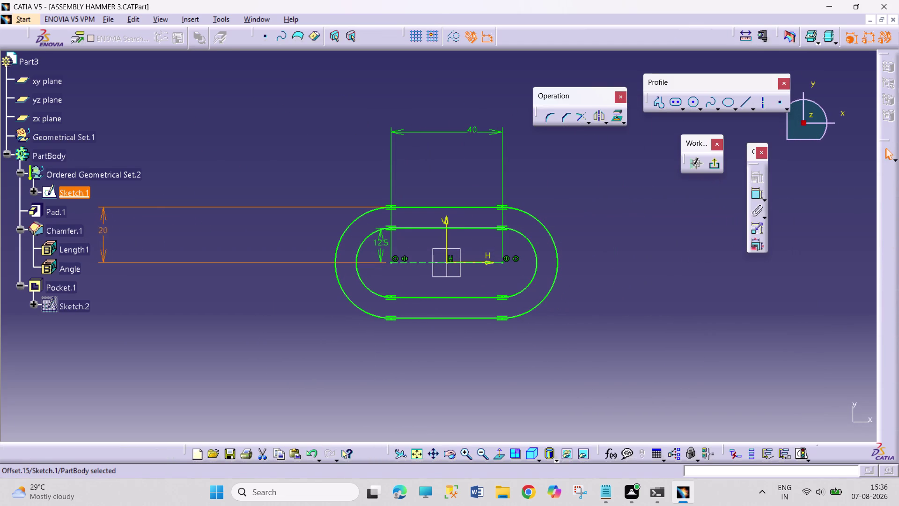
drag(108, 226, 261, 260)
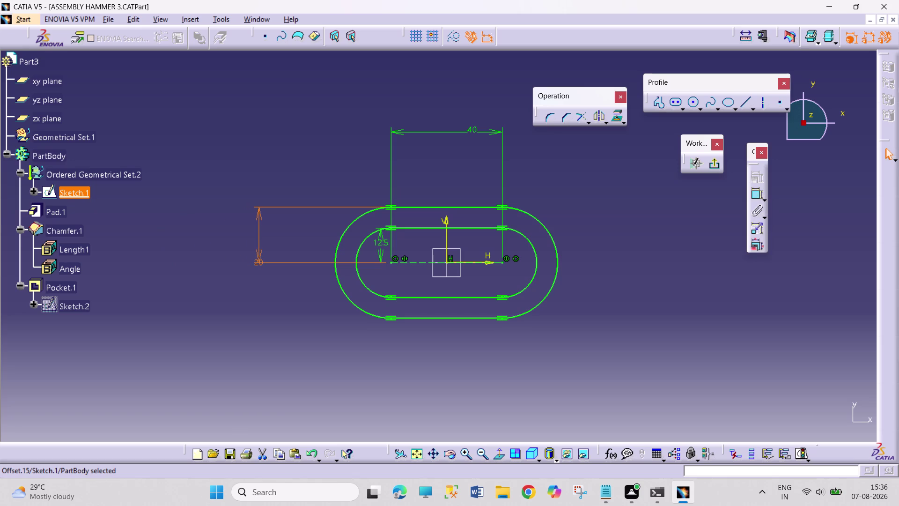
Delete the 20 offset dimension and add a 25 width between the inner oval lines.
right_click(257, 260)
click(302, 420)
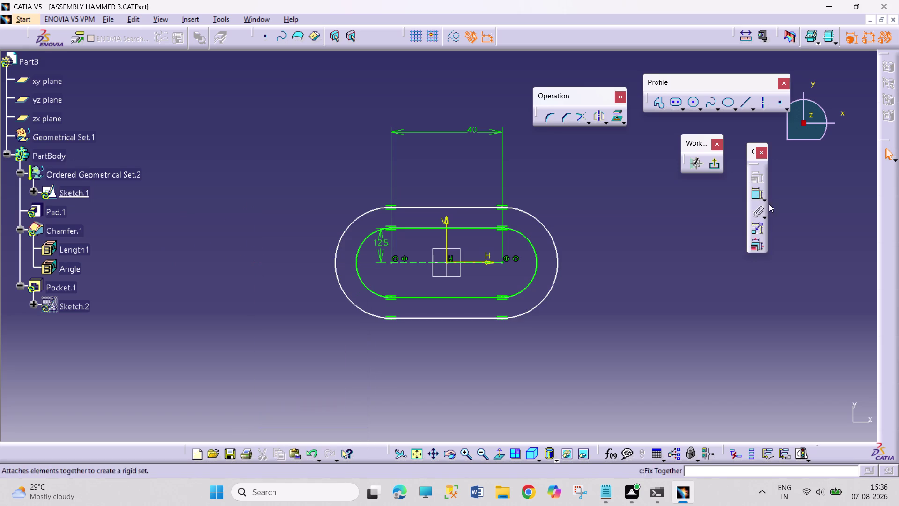
click(758, 197)
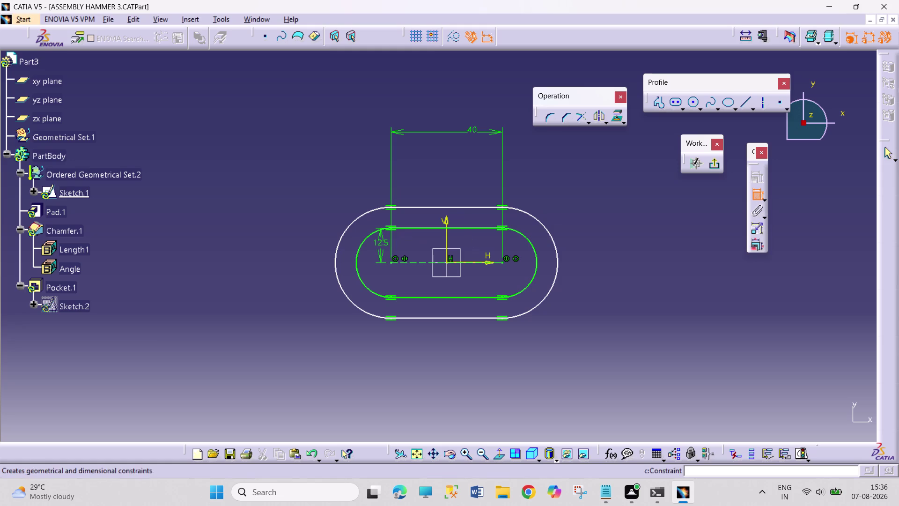
click(412, 228)
click(409, 297)
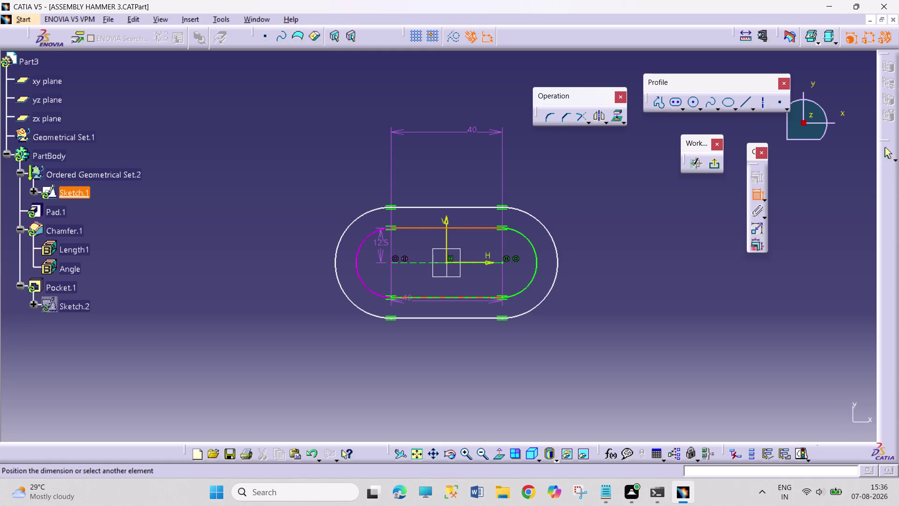
click(256, 261)
right_click(383, 245)
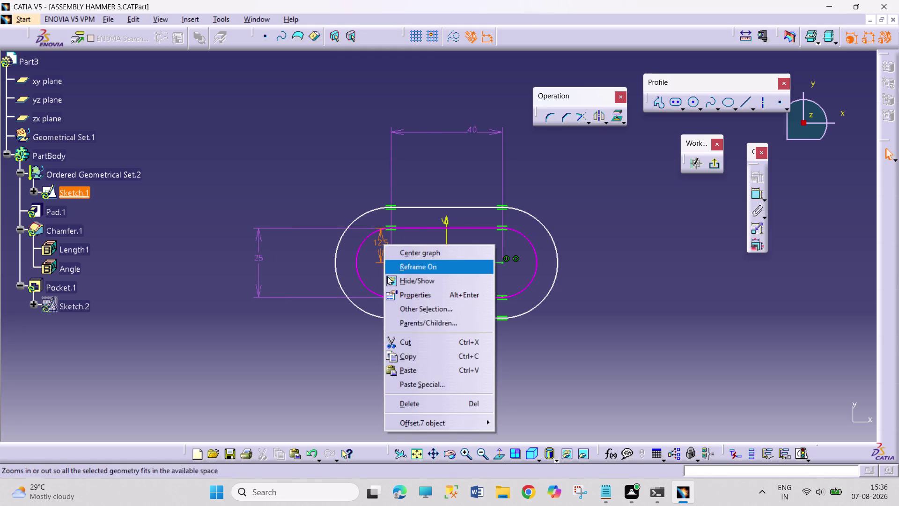
click(412, 399)
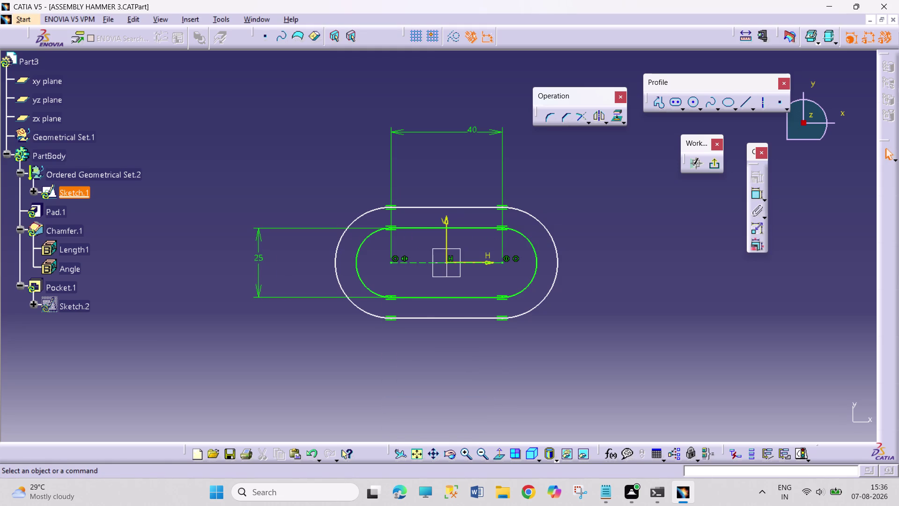
Add a 40 width between the outer oval lines and exit the sketch.
click(753, 194)
click(491, 208)
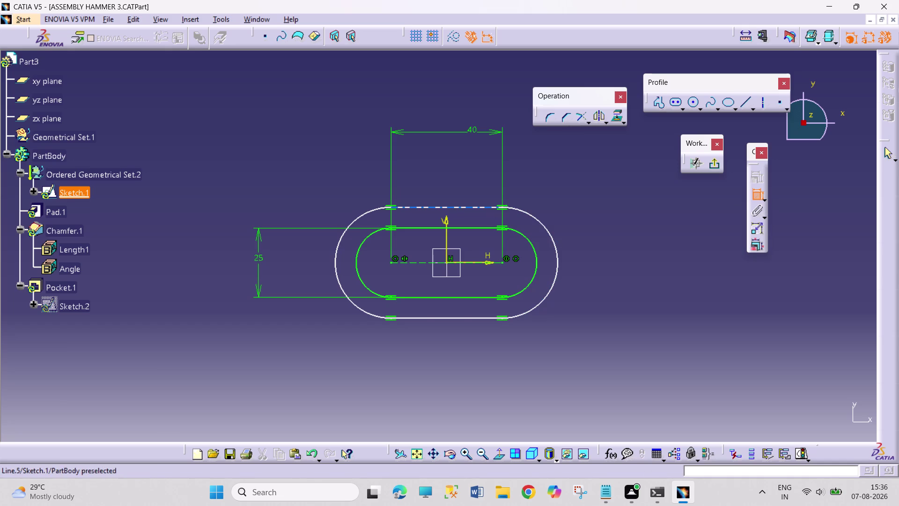
click(455, 318)
click(650, 247)
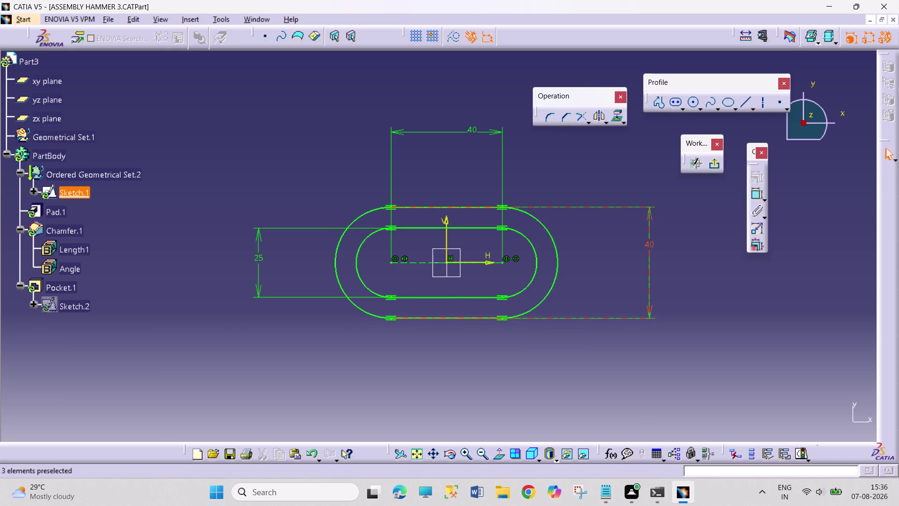
click(672, 269)
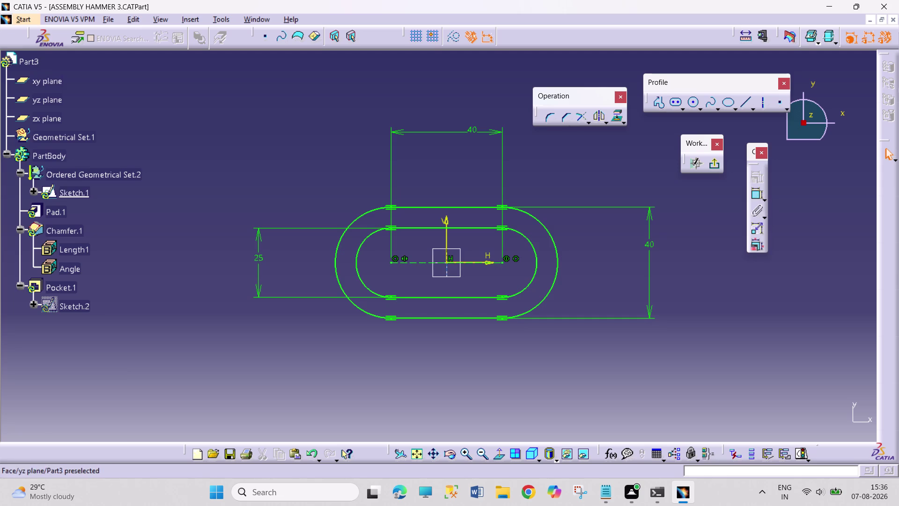
click(716, 167)
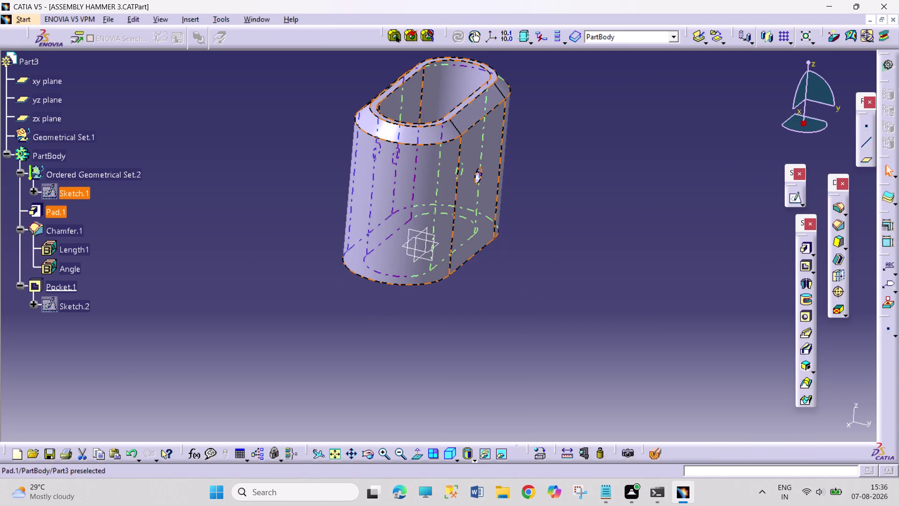
Switch back to ASSEMBLY HAMMER 4.CATPart, then bring up File Explorer from the taskbar.
click(253, 21)
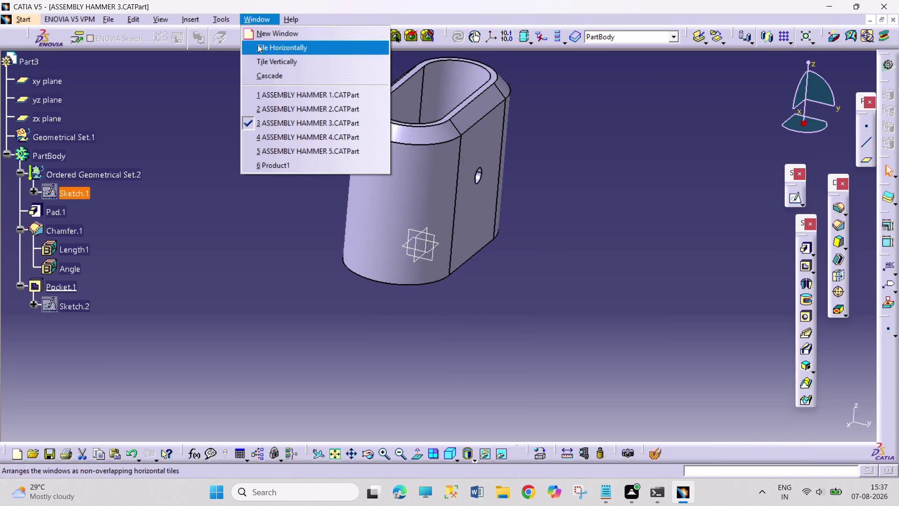
click(287, 131)
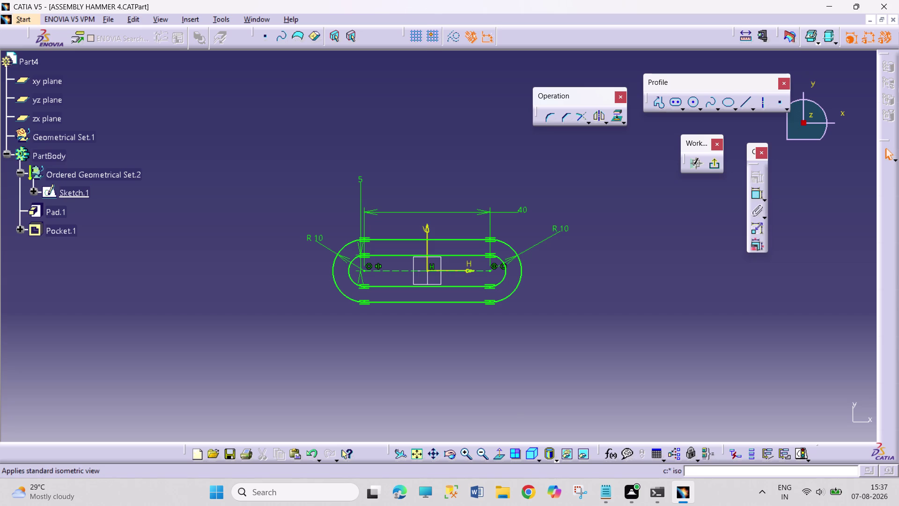
click(501, 487)
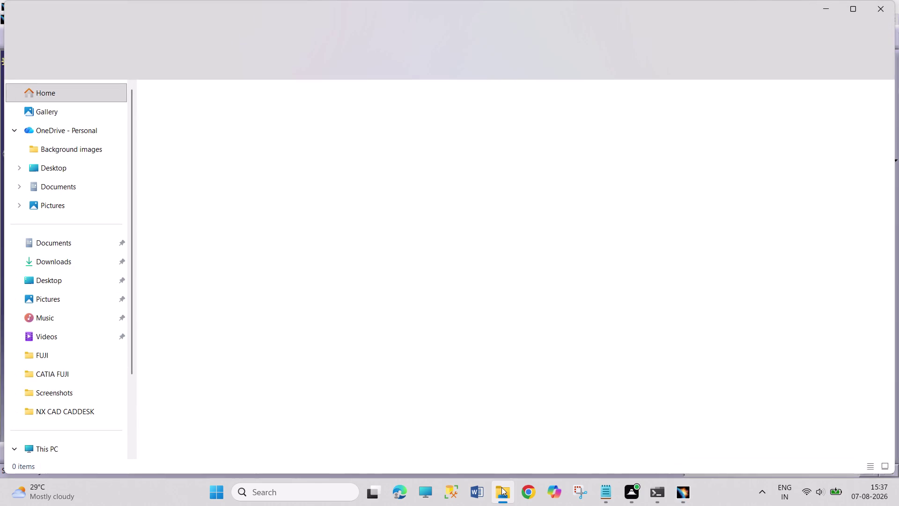